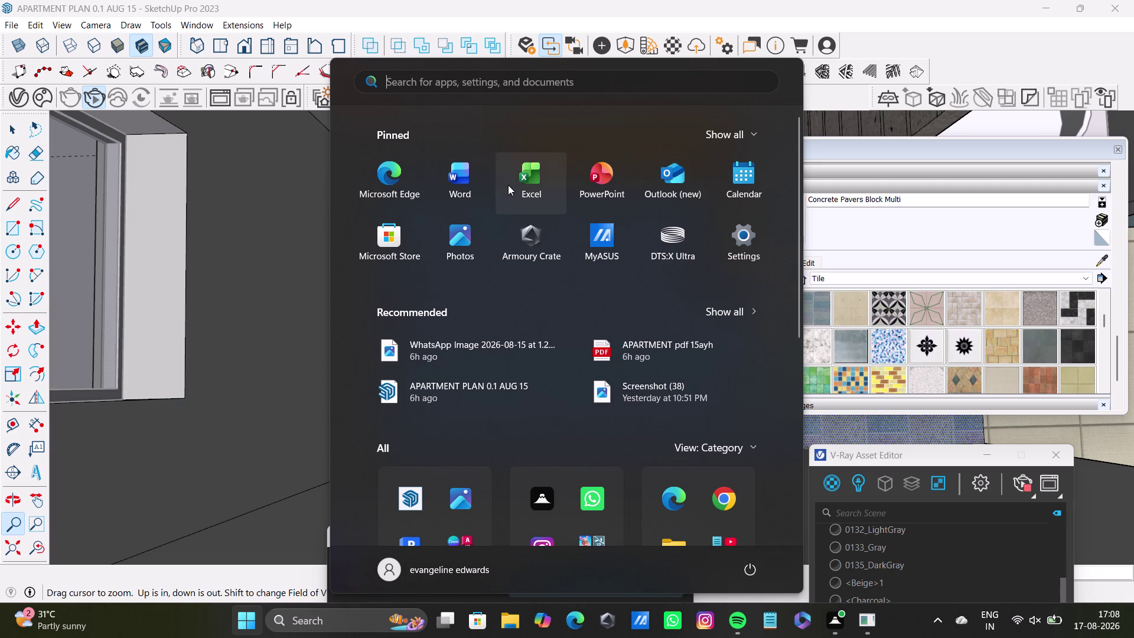
Close the Windows Start menu and move the materials tray out of the way.
click(839, 0)
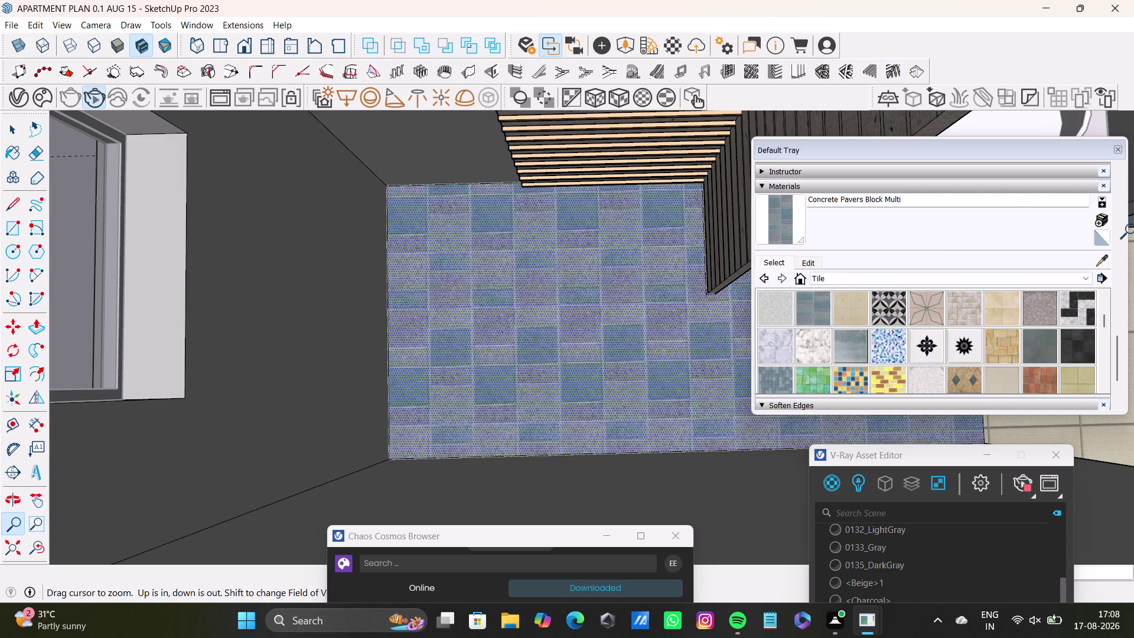
drag(1001, 154, 939, 375)
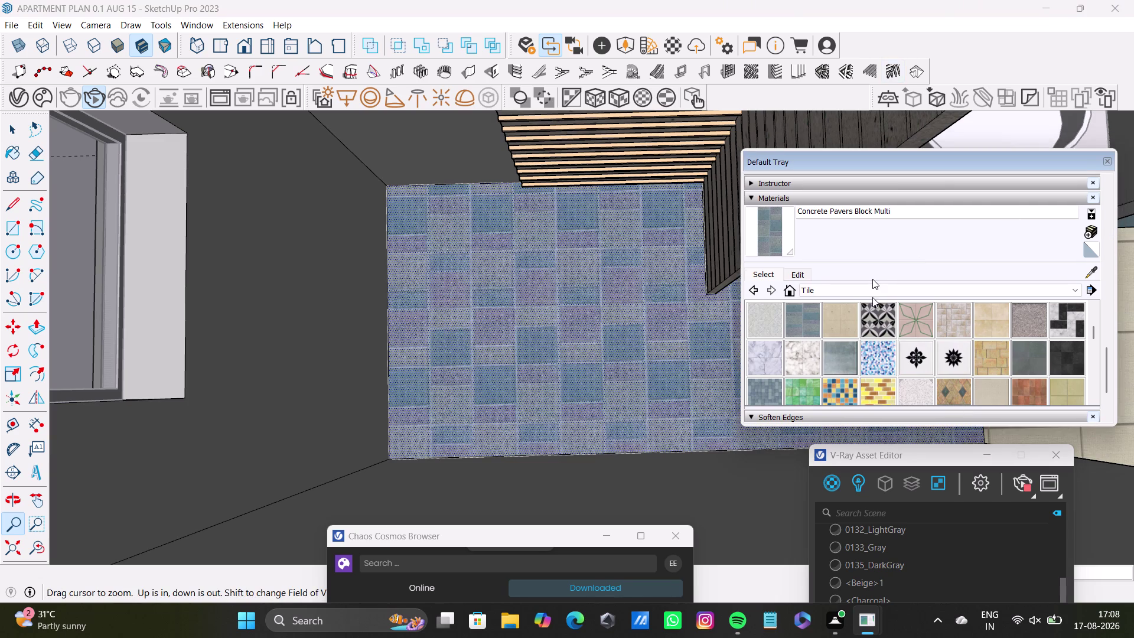
scroll(down, 3)
Orbit from the bathroom over the bedroom into the corner beside the tall wardrobe.
middle_drag(648, 275, 455, 211)
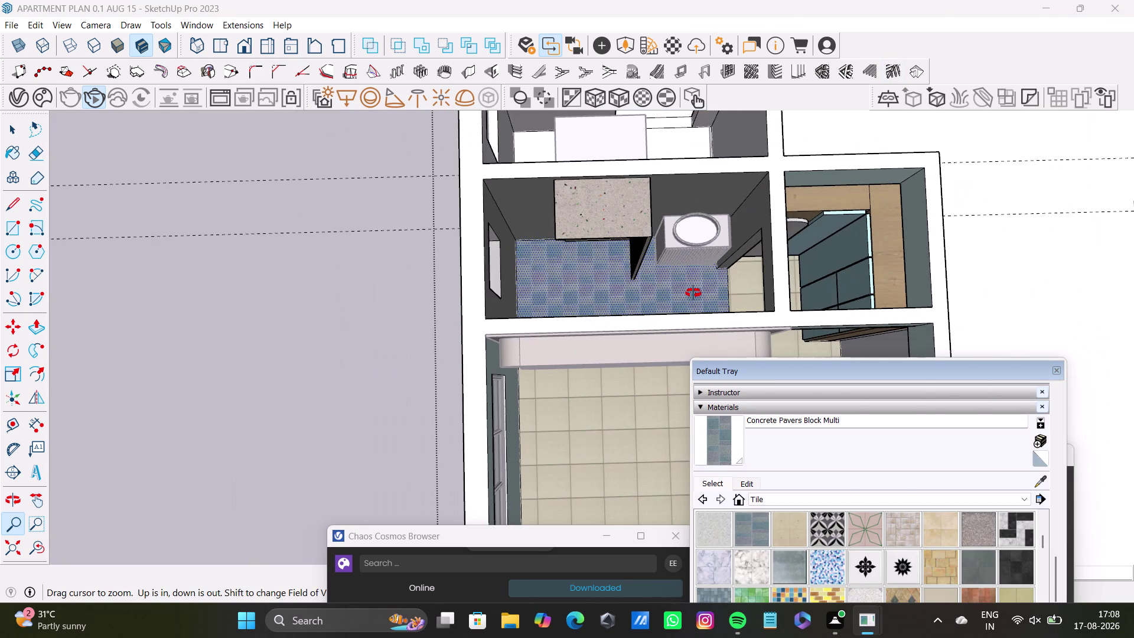
middle_drag(456, 210, 455, 209)
middle_drag(692, 294, 468, 143)
middle_drag(524, 253, 732, 169)
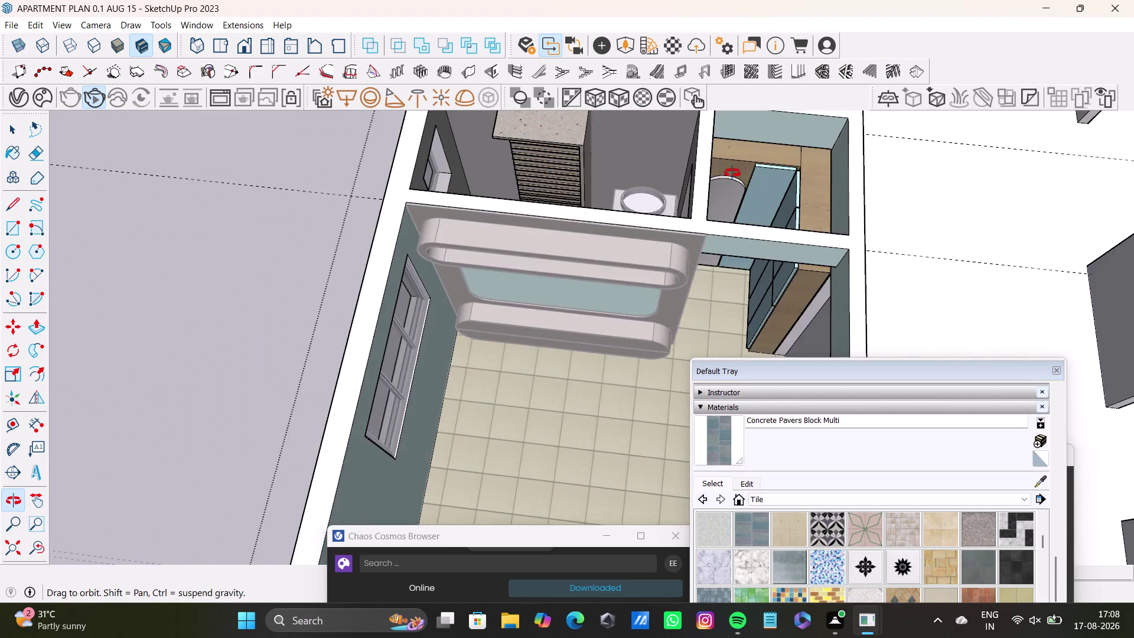
middle_drag(733, 168, 627, 79)
middle_drag(615, 223, 711, 91)
middle_drag(603, 200, 747, 240)
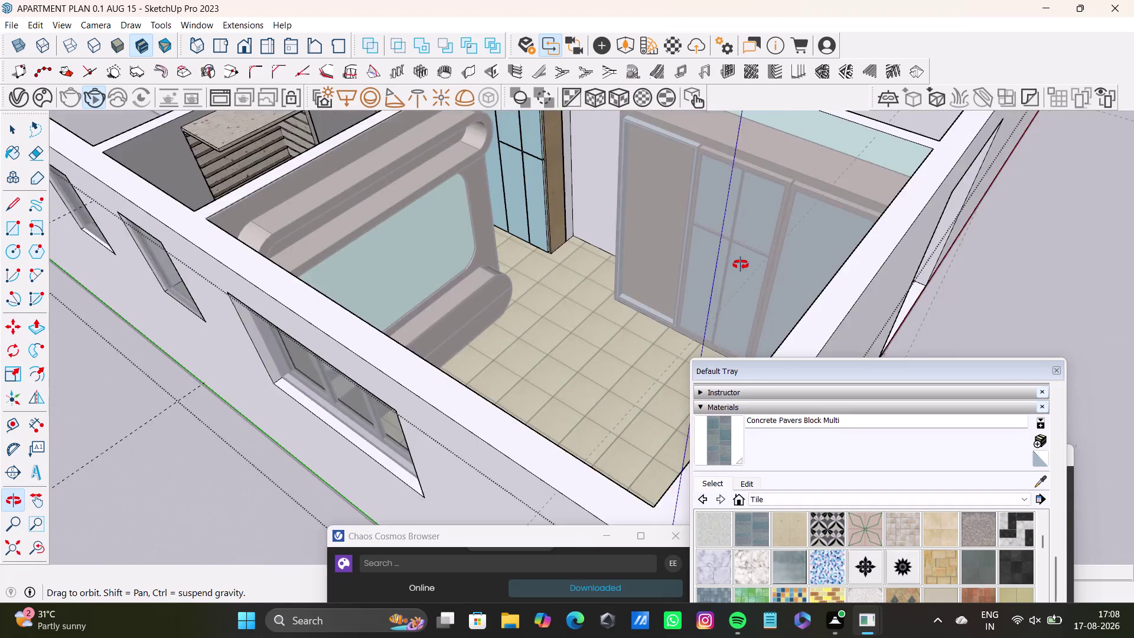
middle_drag(747, 239, 727, 280)
middle_drag(680, 215, 644, 375)
scroll(up, 3)
With the Select tool, pick and delete an item, then open the wall face's context menu.
key(space)
click(573, 256)
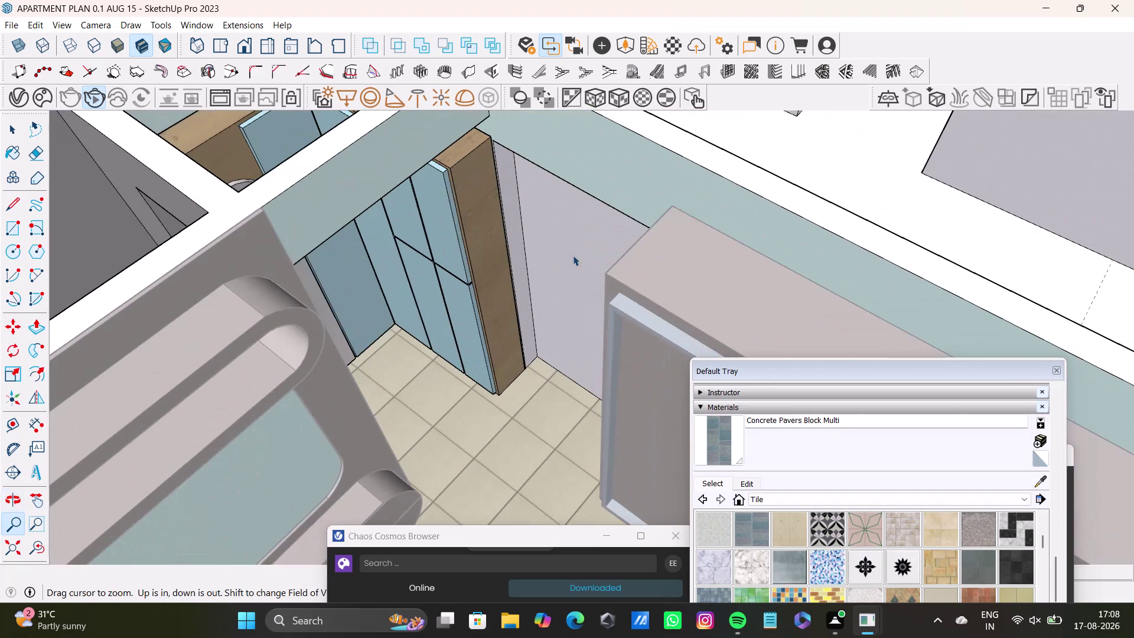
key(Delete)
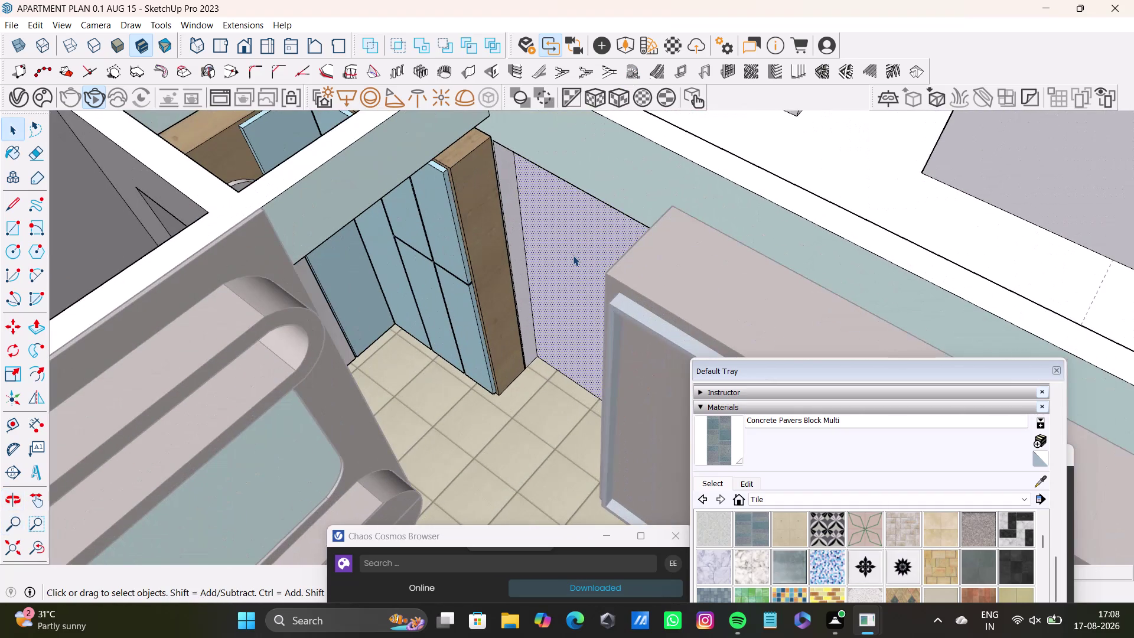
right_click(598, 281)
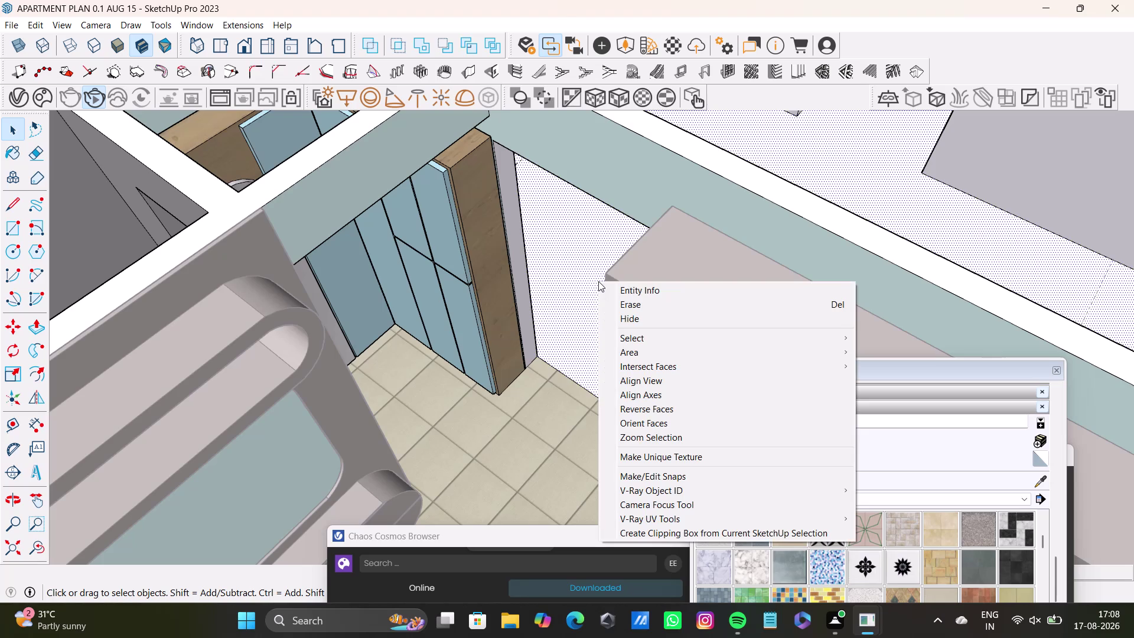
key(space)
scroll(down, 3)
scroll(down, 3)
scroll(up, 3)
scroll(down, 3)
scroll(down, 3)
scroll(down, 3)
key(space)
key(ctrl+s)
key(ctrl+s)
key(ctrl+s)
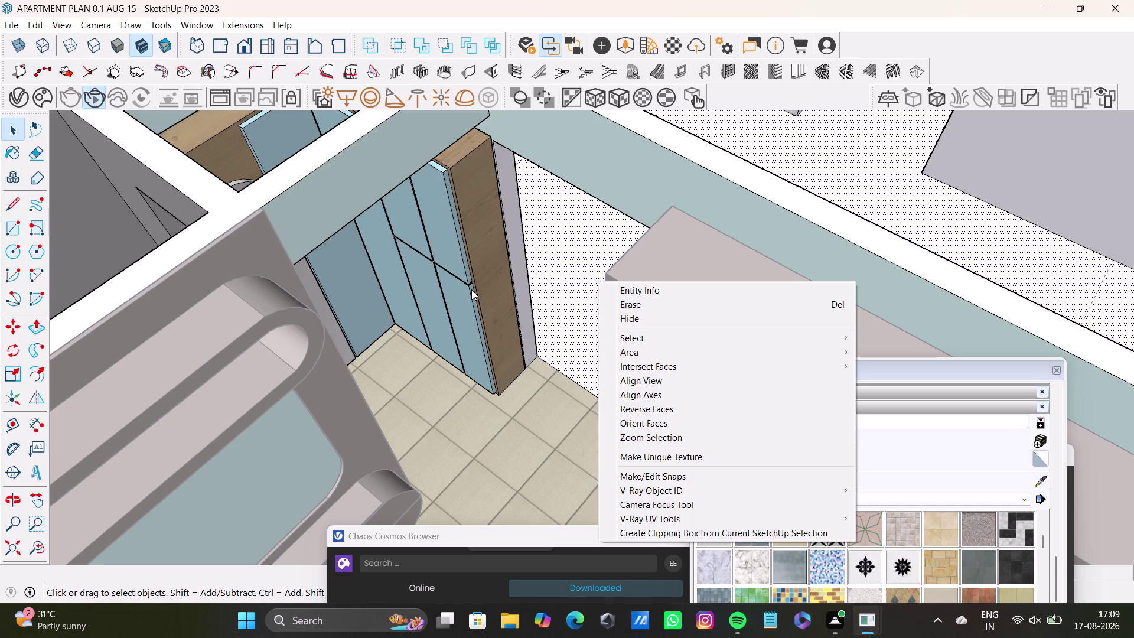
key(space)
scroll(down, 3)
scroll(down, 3)
click(528, 477)
scroll(down, 3)
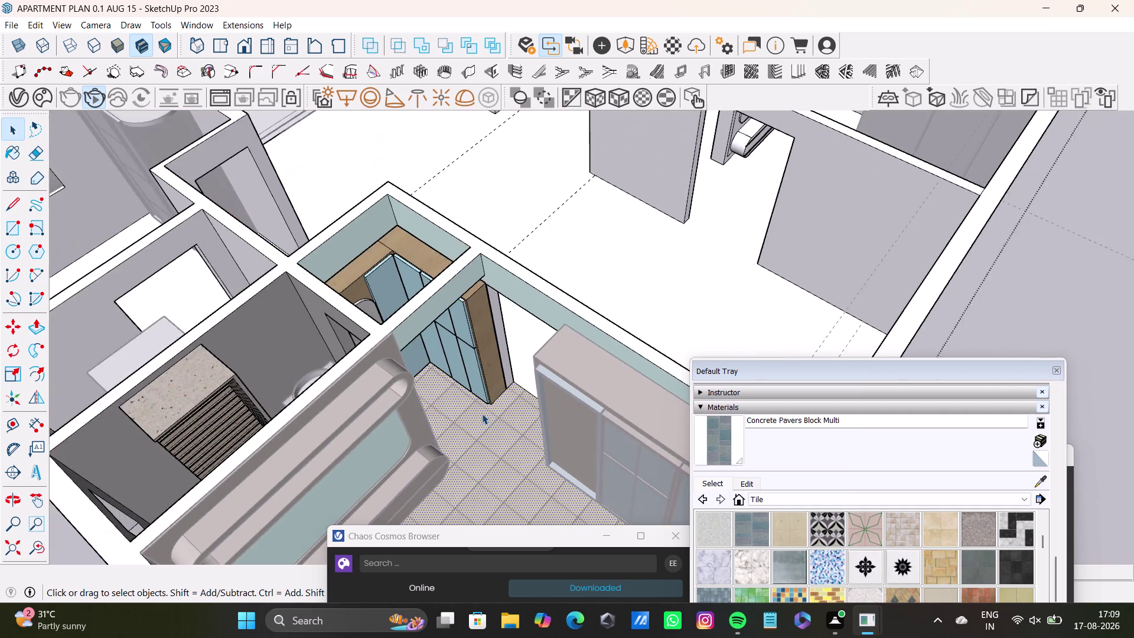
Orbit out over the bedroom and its outer walls, then clear the current selection.
scroll(down, 3)
middle_drag(482, 413, 522, 304)
middle_drag(555, 320, 431, 290)
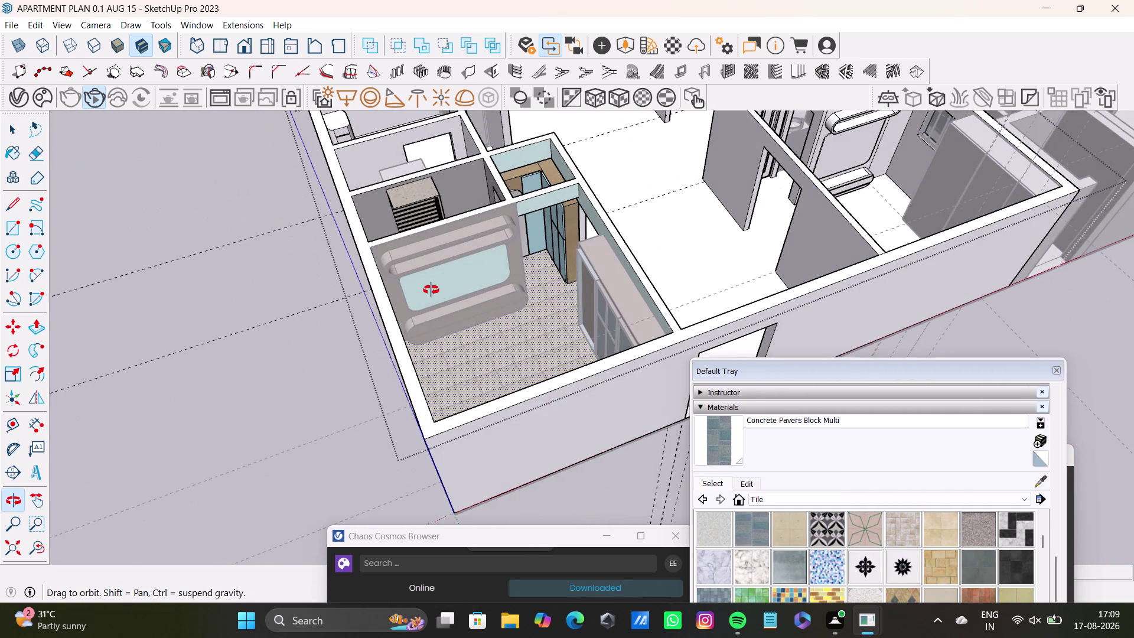
drag(868, 370, 1133, 503)
drag(588, 534, 597, 527)
drag(760, 13, 862, 540)
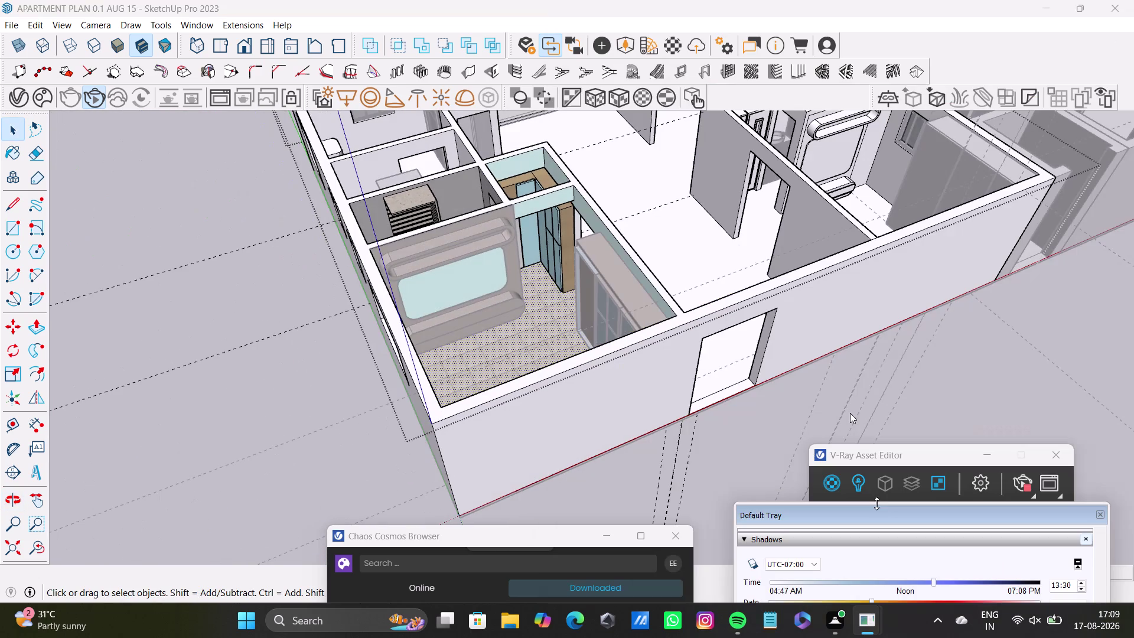
key(space)
click(861, 397)
click(862, 397)
Orbit down to a top-down view of the bed and wardrobe.
middle_drag(603, 386, 607, 387)
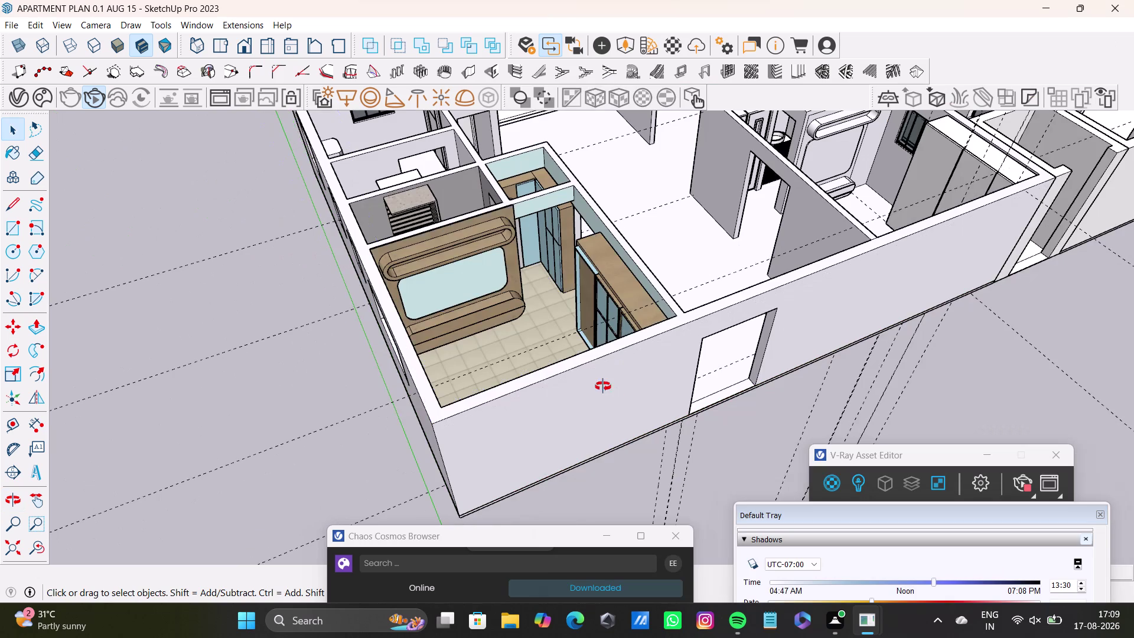
middle_drag(607, 386, 774, 459)
scroll(up, 3)
middle_drag(591, 362, 526, 267)
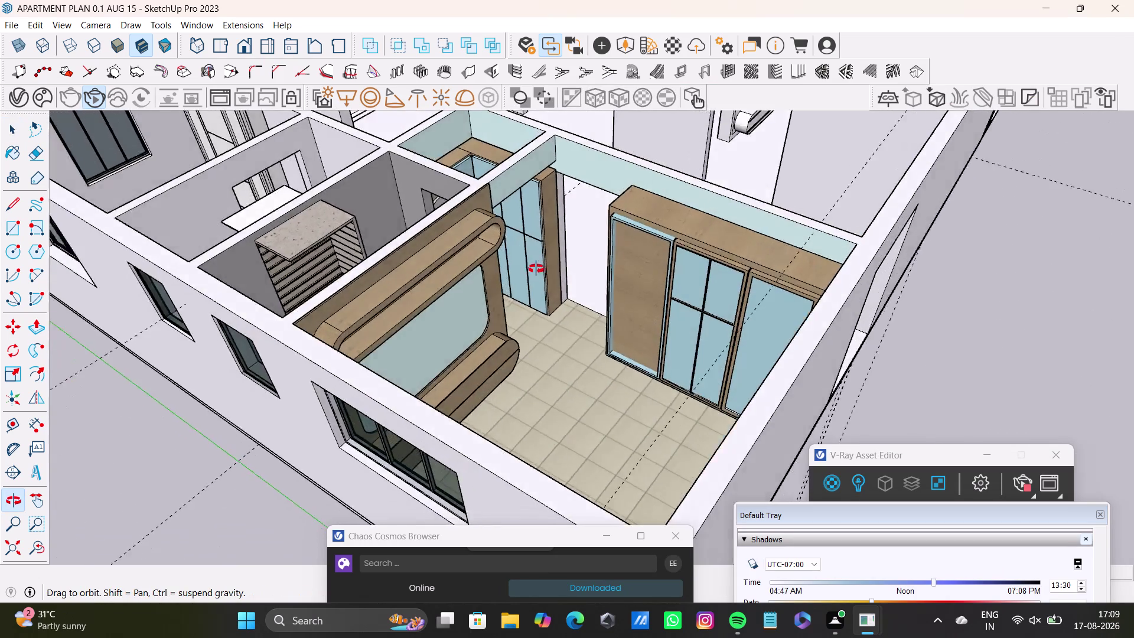
middle_drag(526, 267, 261, 317)
middle_drag(376, 299, 448, 347)
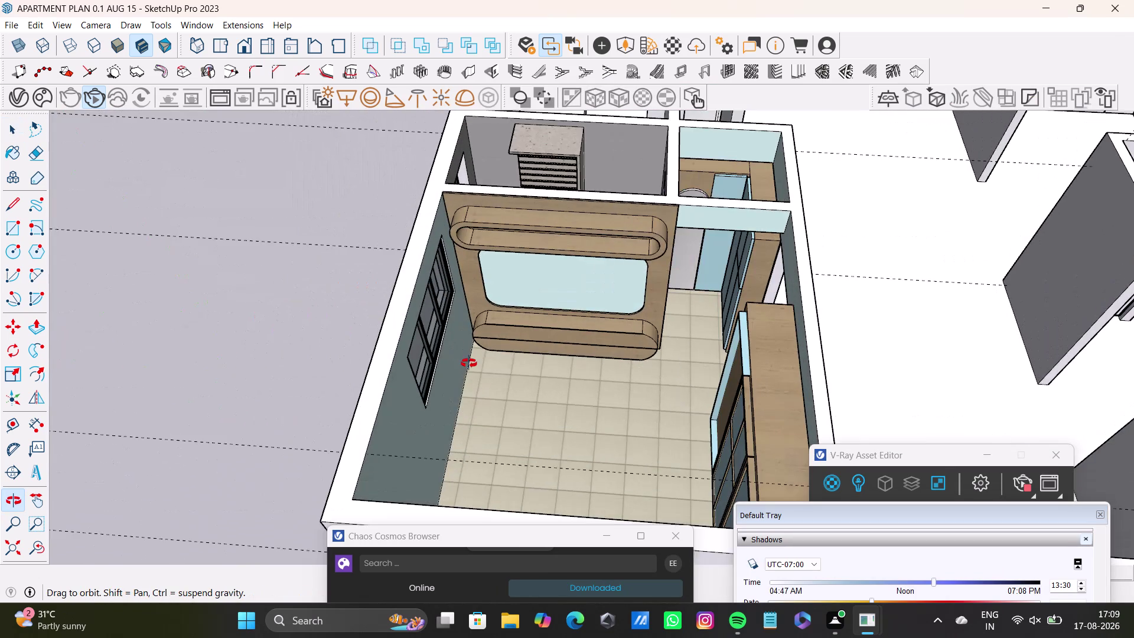
middle_drag(462, 349, 470, 367)
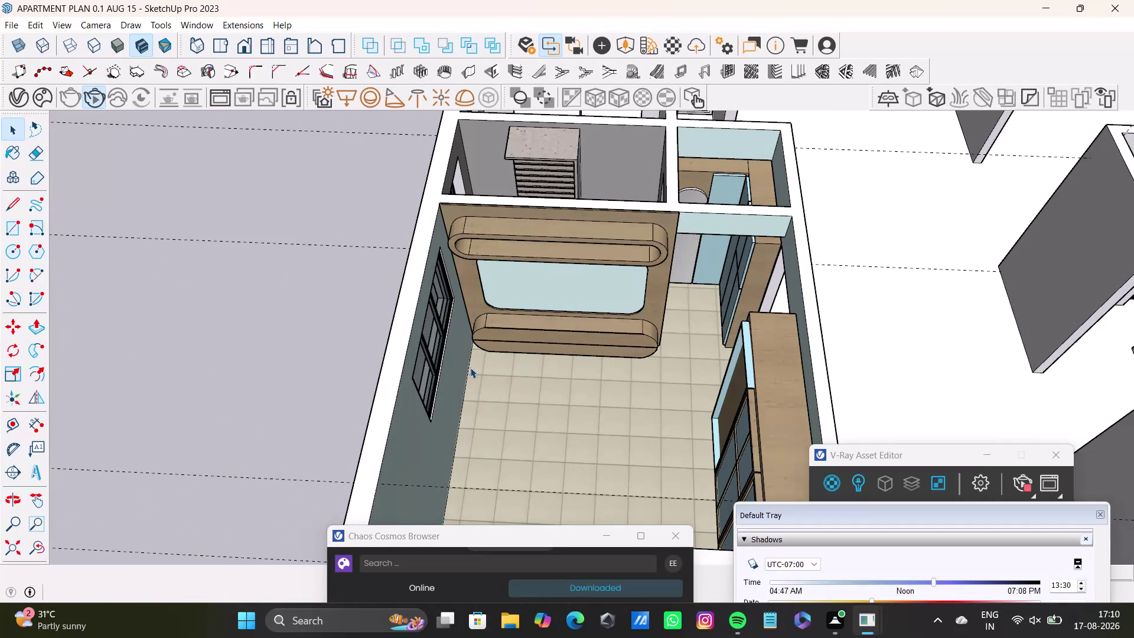
key(space)
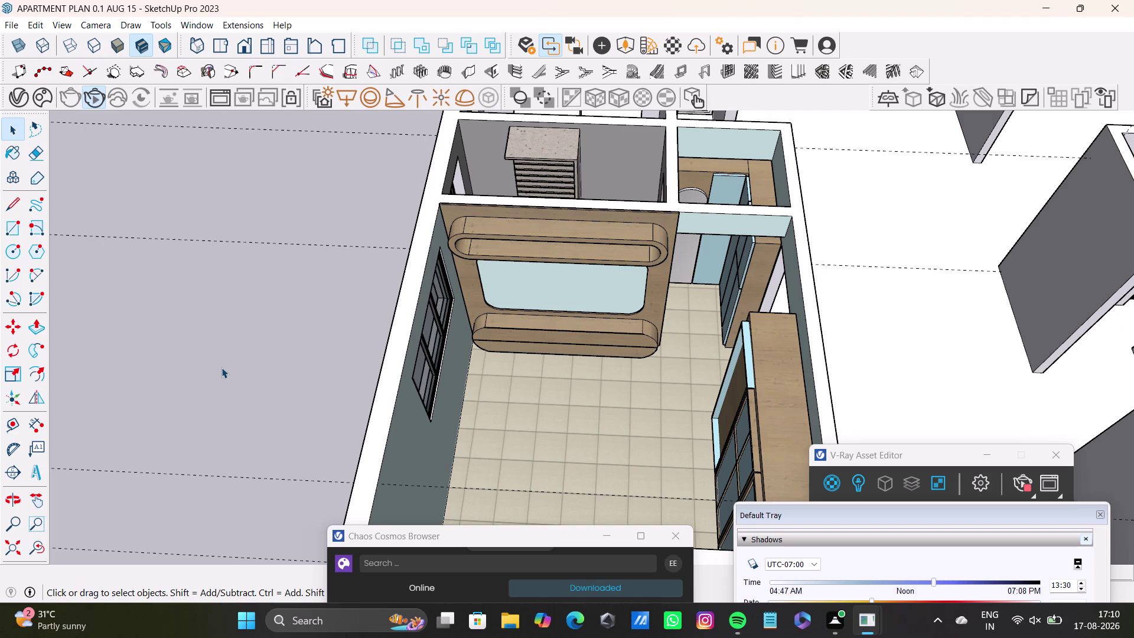
key(space)
scroll(down, 3)
scroll(down, 3)
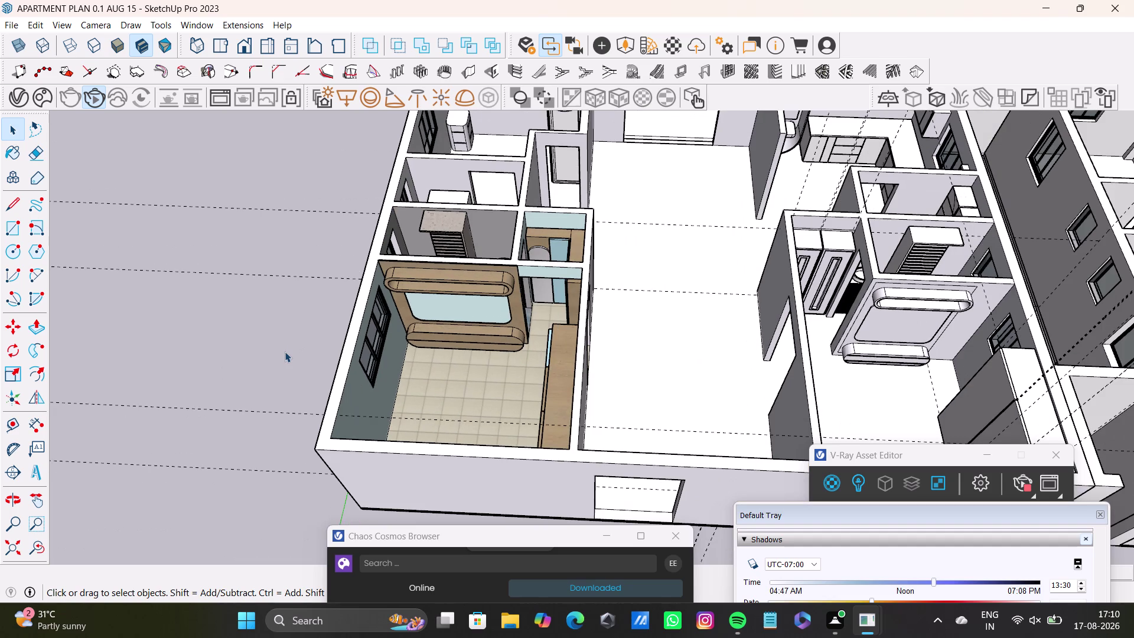
middle_drag(285, 351, 488, 362)
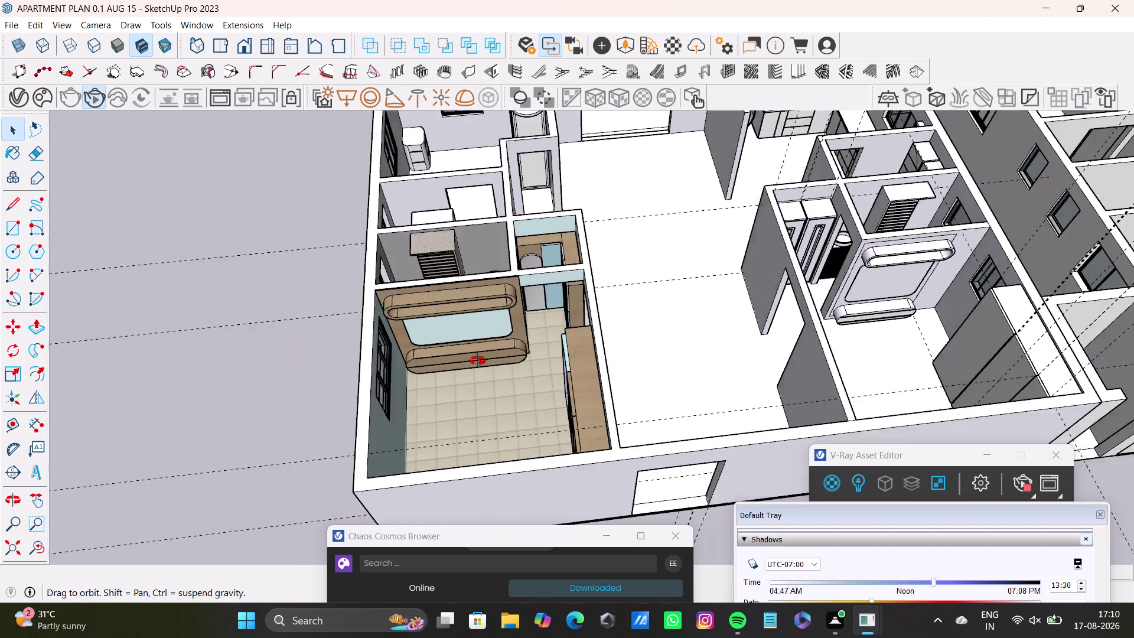
middle_drag(489, 362, 518, 365)
scroll(up, 3)
middle_drag(519, 367, 299, 377)
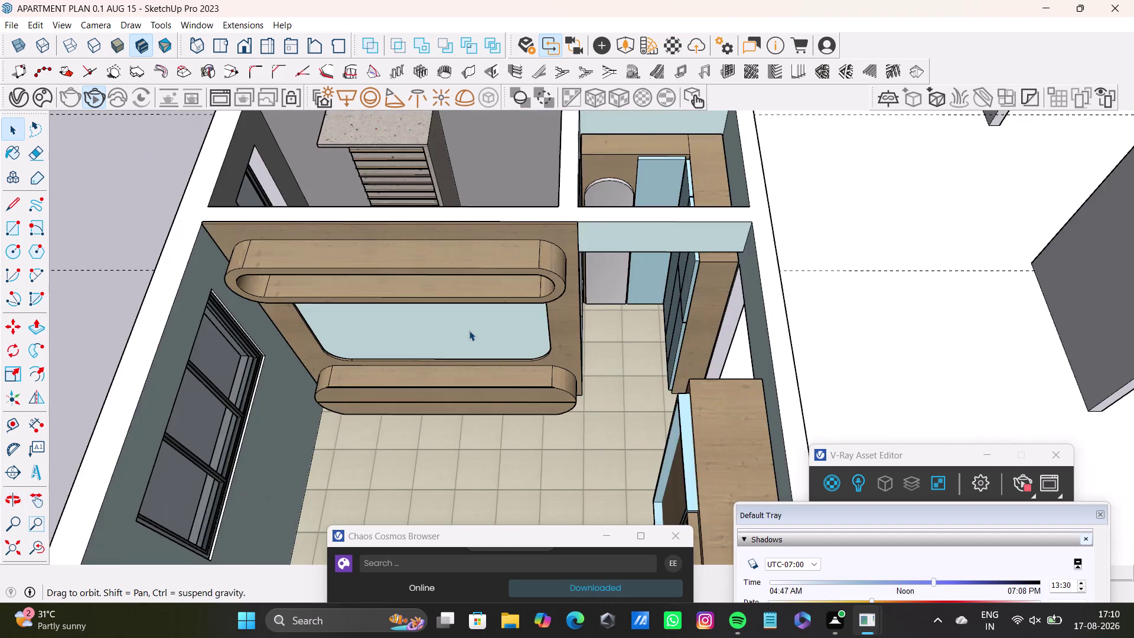
scroll(down, 3)
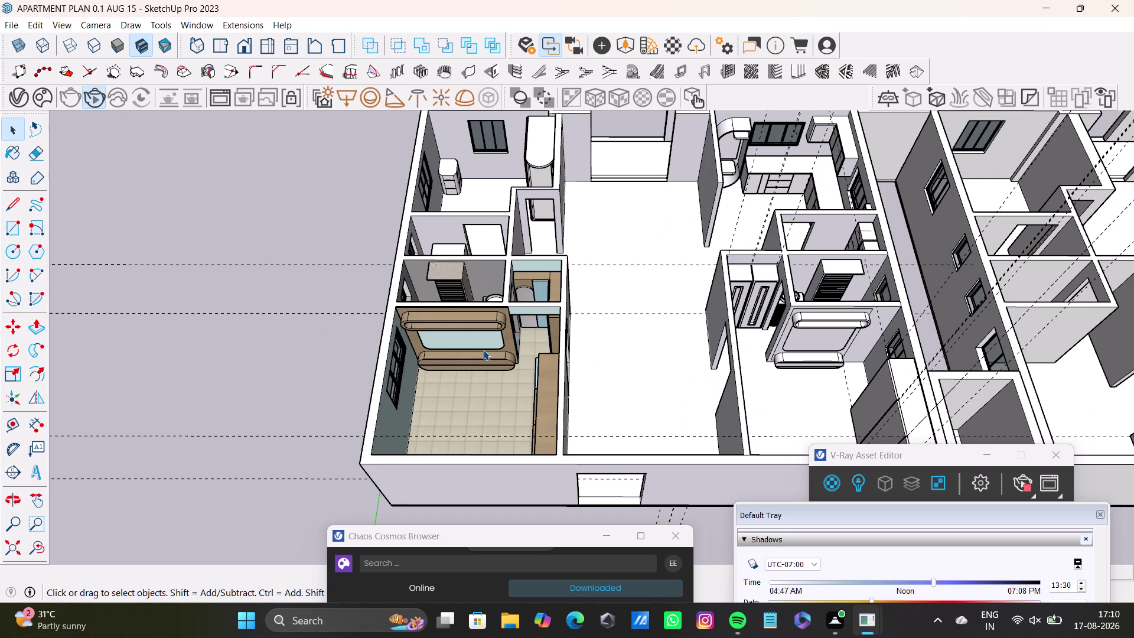
middle_drag(329, 317, 595, 353)
middle_drag(526, 383, 698, 370)
scroll(up, 3)
middle_drag(571, 385, 572, 338)
middle_drag(612, 342, 719, 464)
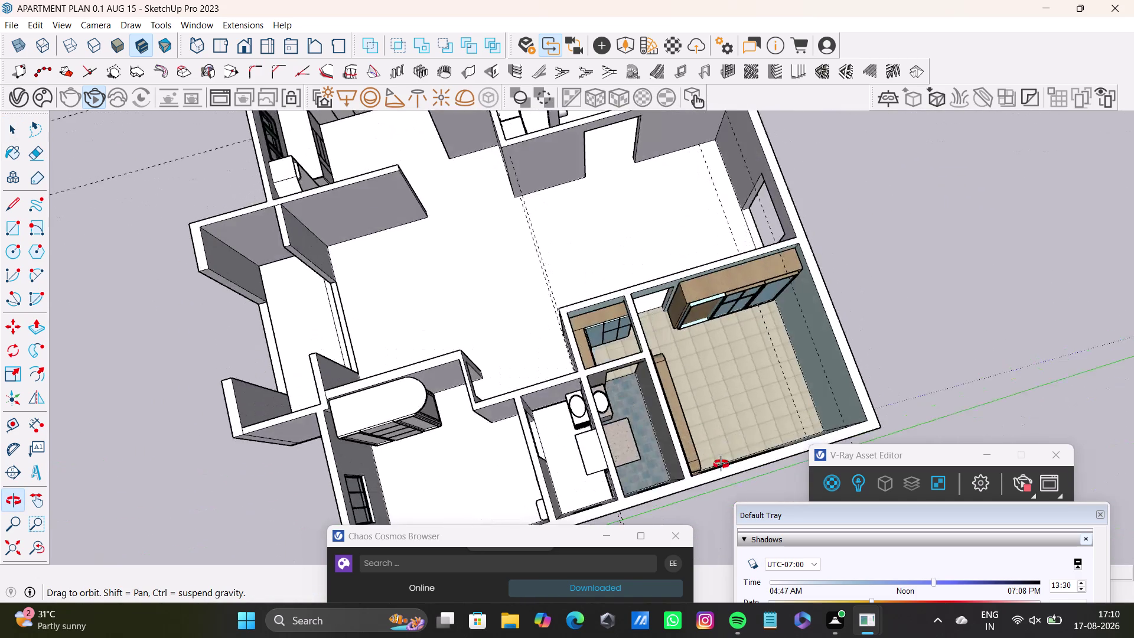
middle_drag(719, 464, 574, 496)
scroll(up, 3)
middle_drag(567, 429, 693, 362)
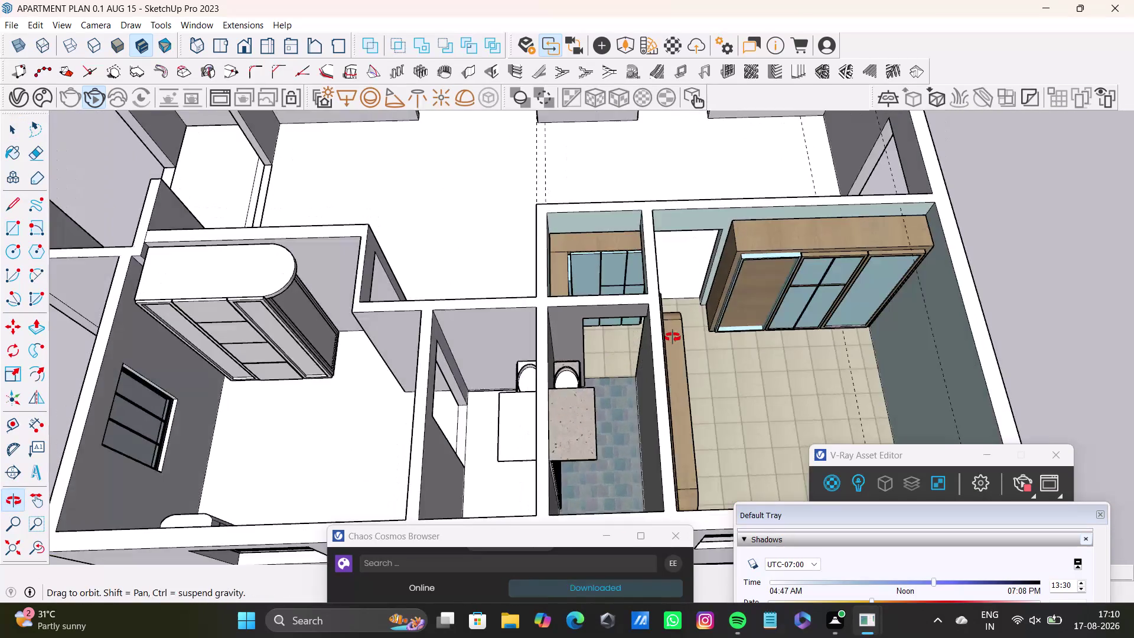
middle_drag(693, 362, 715, 453)
scroll(down, 3)
middle_drag(652, 430, 608, 345)
middle_drag(509, 362, 419, 330)
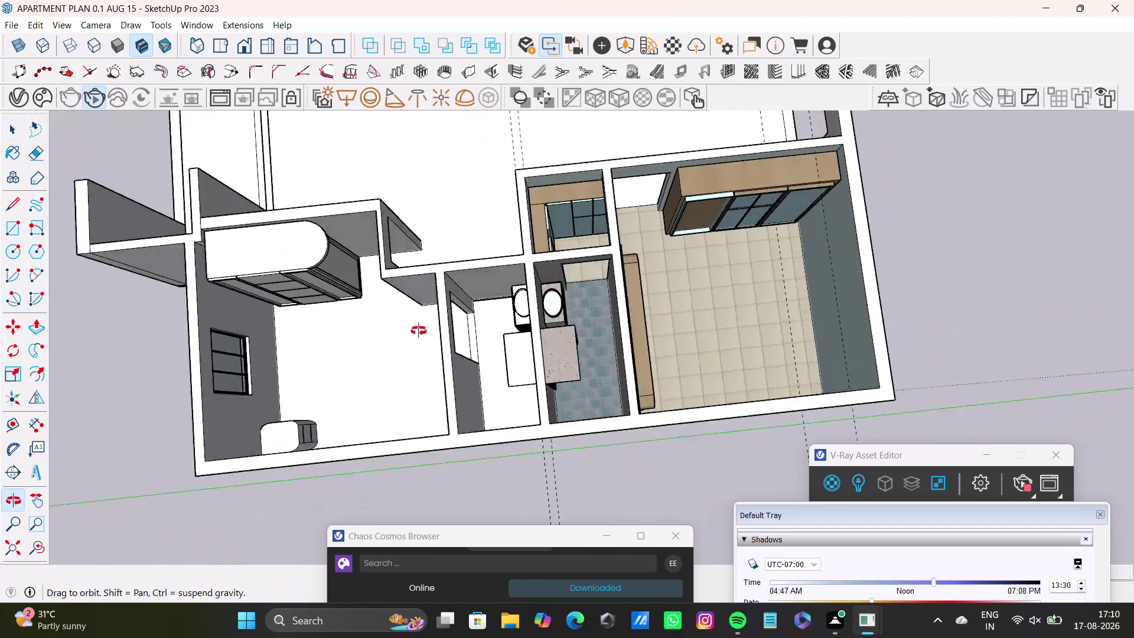
middle_drag(419, 331, 307, 391)
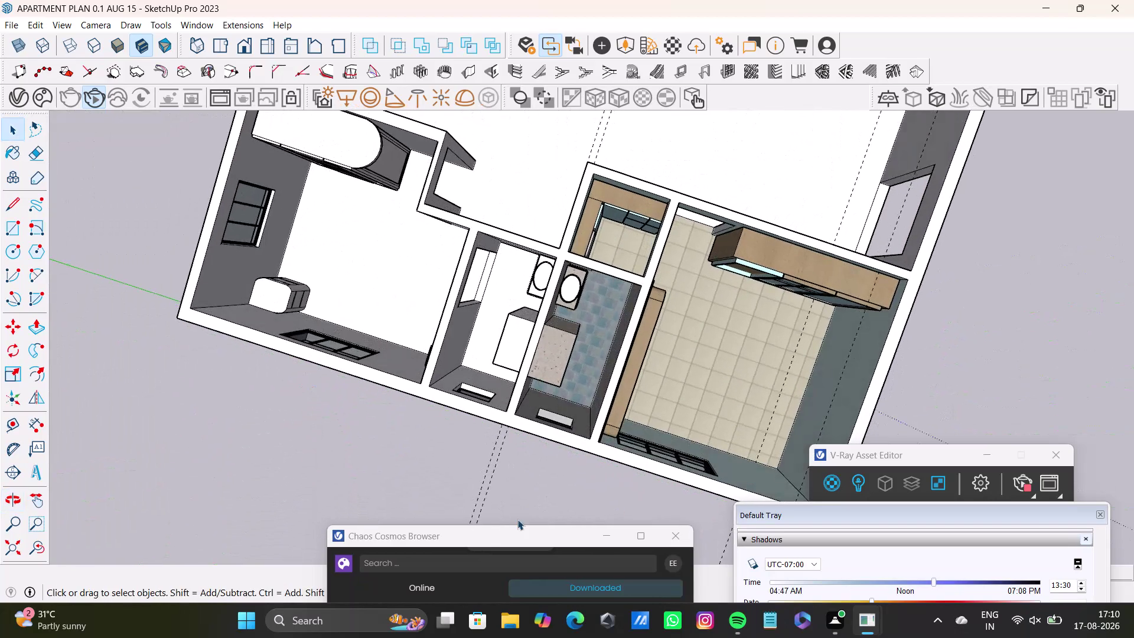
drag(503, 539, 575, 283)
drag(536, 531, 661, 168)
scroll(down, 3)
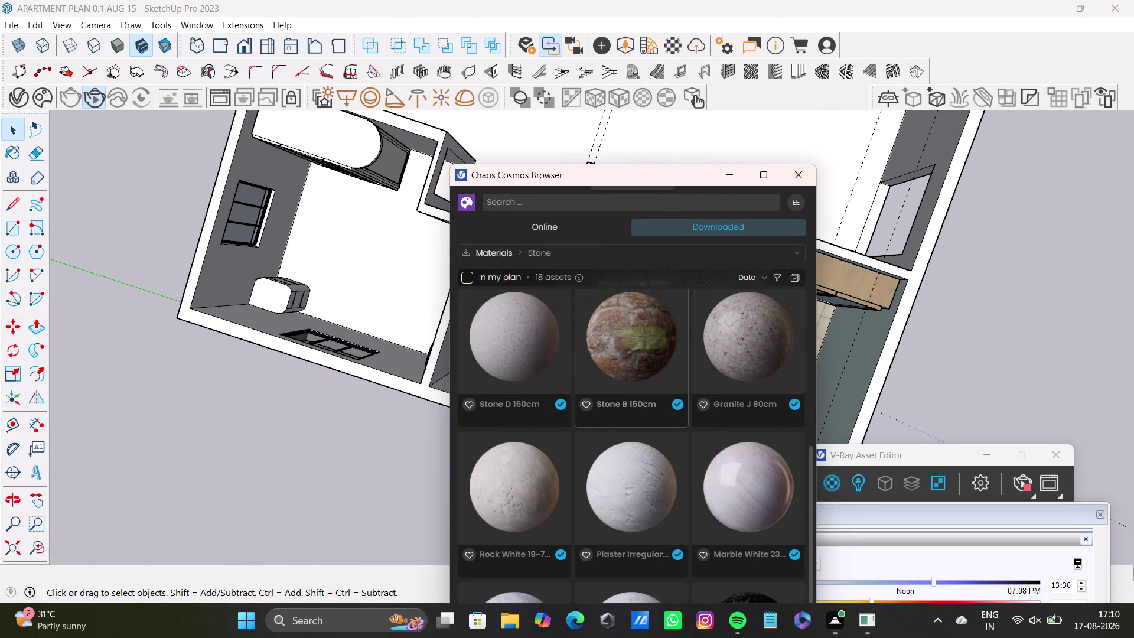
scroll(down, 3)
scroll(down, 3)
drag(645, 177, 552, 601)
scroll(up, 3)
middle_drag(566, 330, 297, 239)
middle_drag(554, 294, 744, 141)
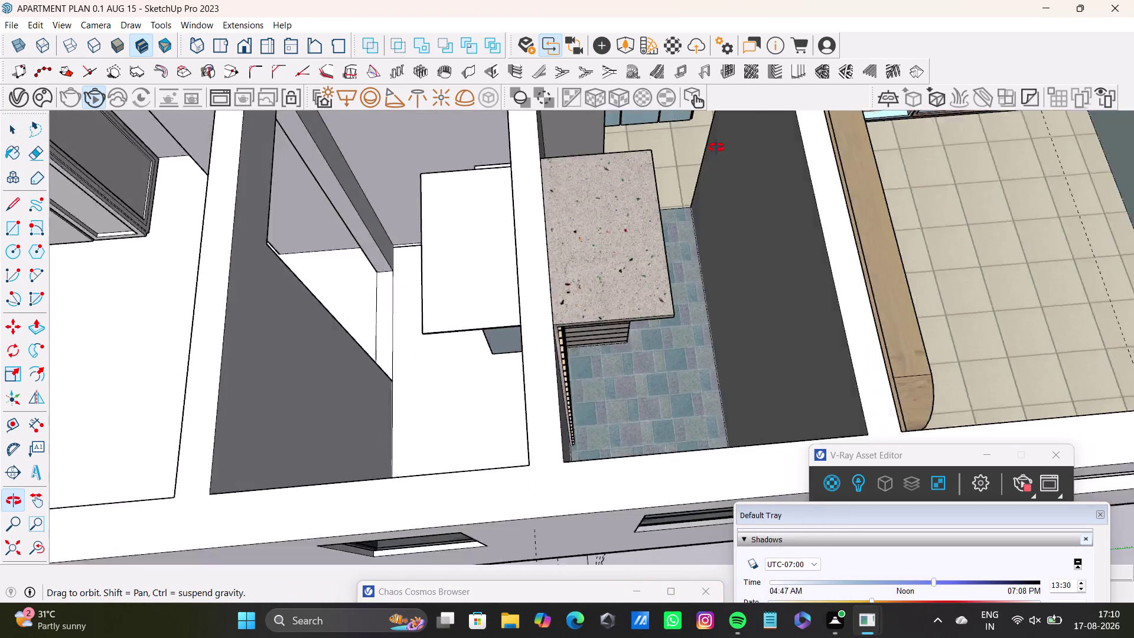
Orbit and zoom to face the stone-topped vanity and its round basin.
middle_drag(744, 141, 915, 163)
scroll(down, 3)
middle_drag(496, 272, 657, 224)
scroll(up, 3)
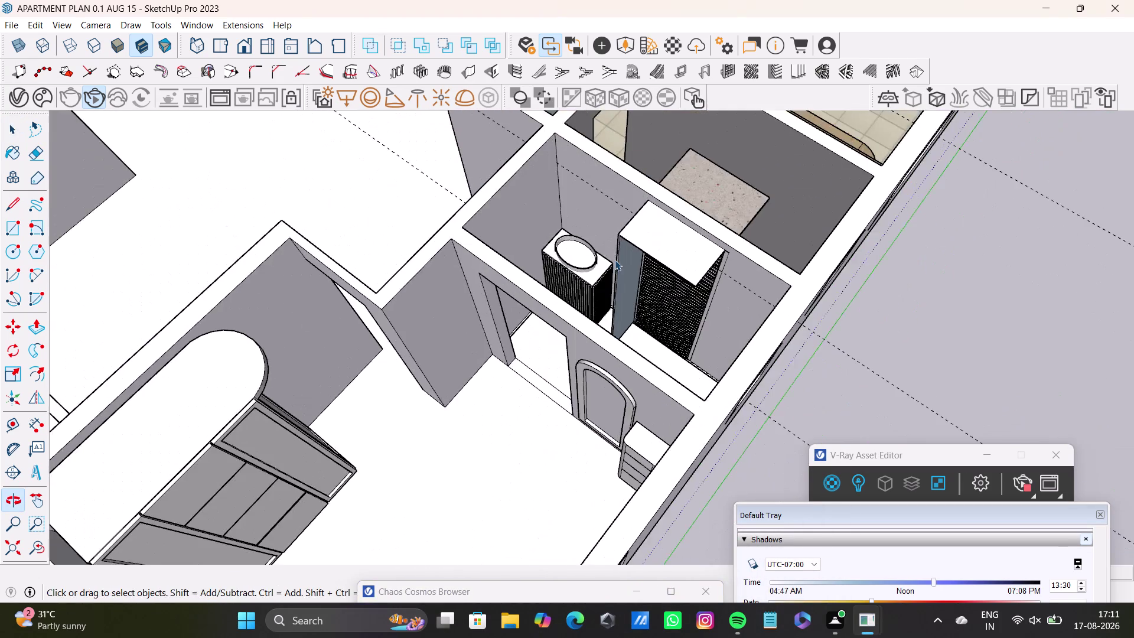
scroll(up, 3)
middle_drag(615, 260, 235, 262)
middle_drag(726, 293, 410, 238)
middle_drag(607, 312, 367, 342)
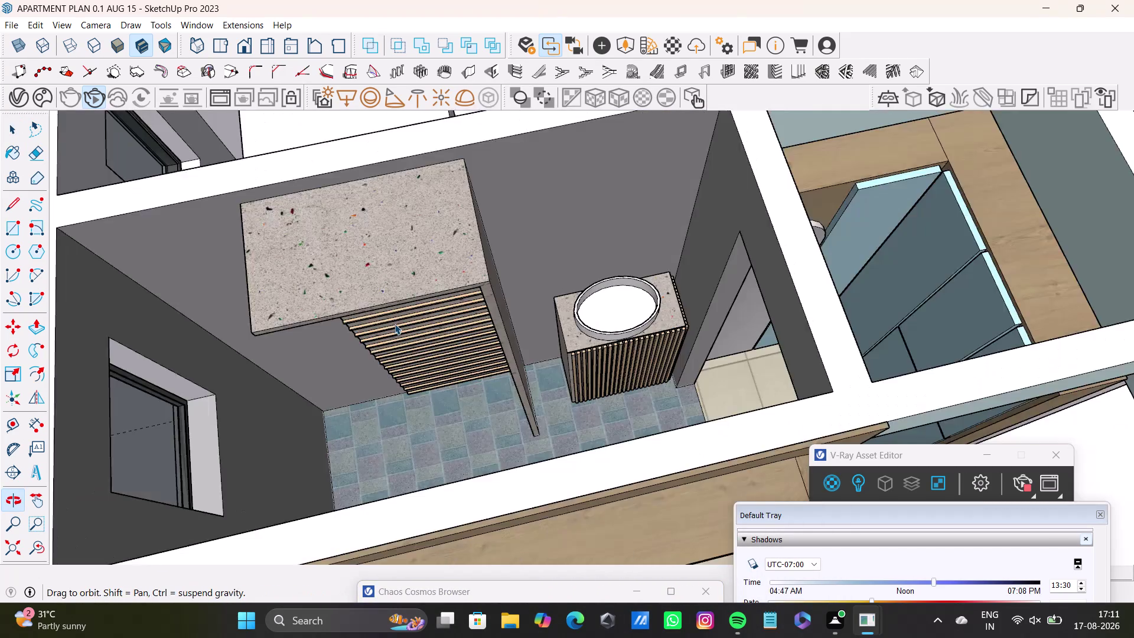
scroll(up, 3)
Narrow the vanity selection down to the basin rim and its inner faces.
click(677, 354)
triple_click(678, 344)
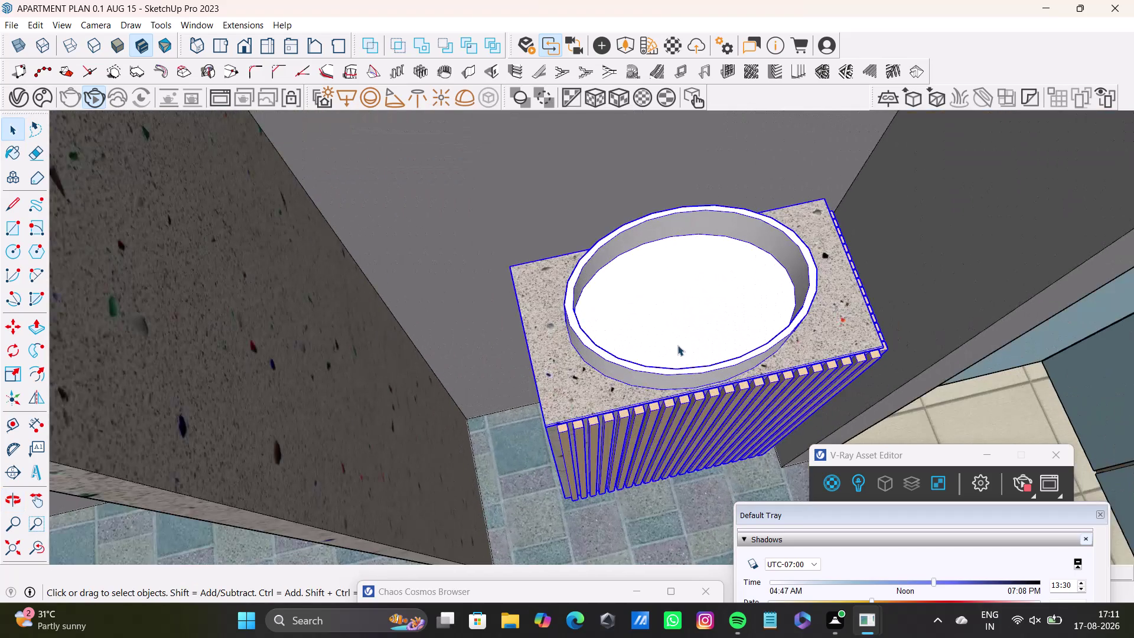
triple_click(677, 345)
double_click(678, 345)
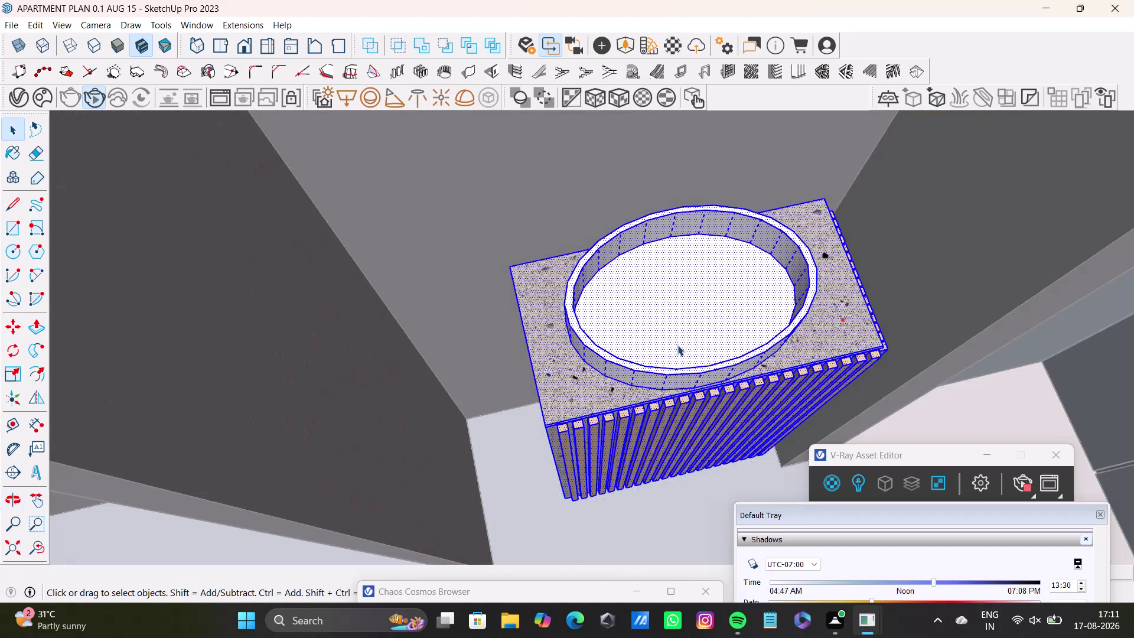
double_click(675, 371)
click(675, 377)
click(663, 325)
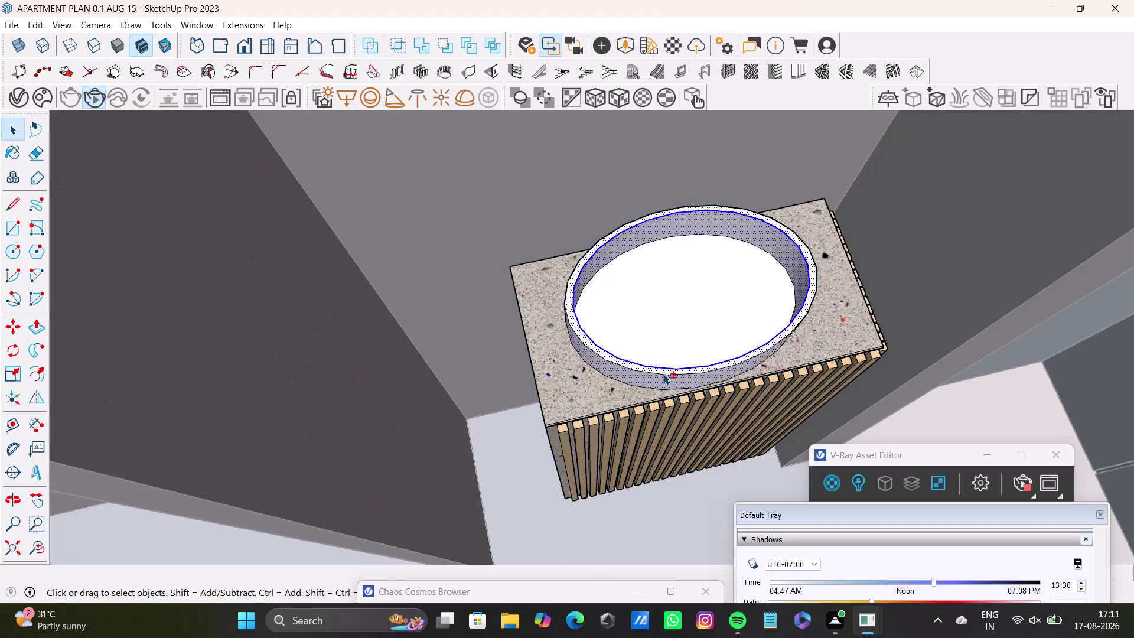
scroll(up, 3)
click(587, 303)
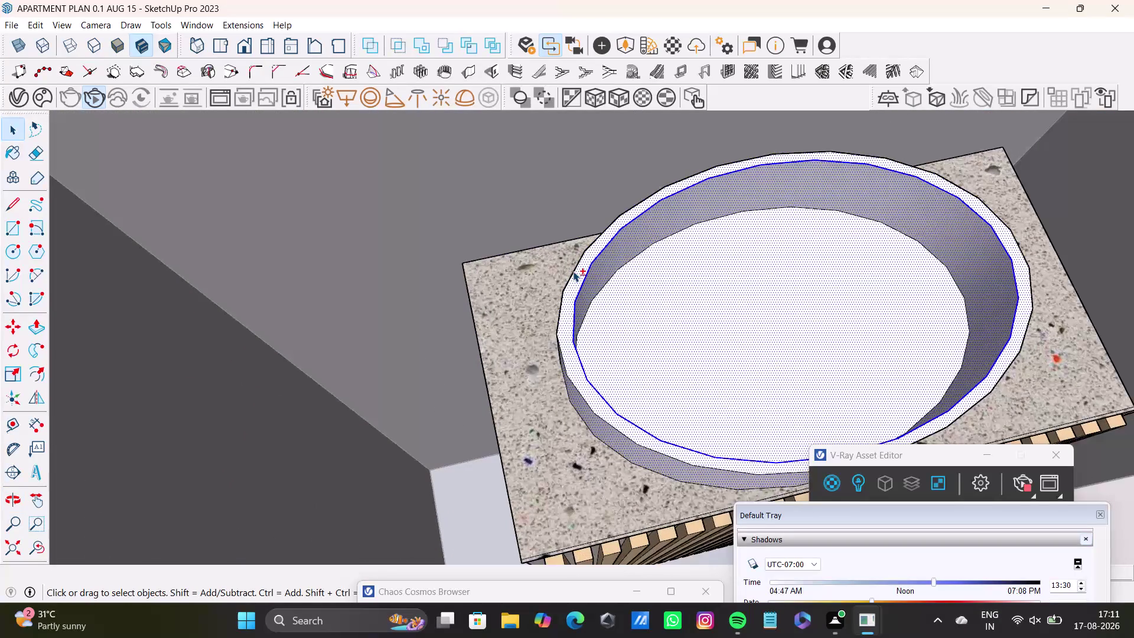
click(590, 306)
click(590, 299)
click(590, 292)
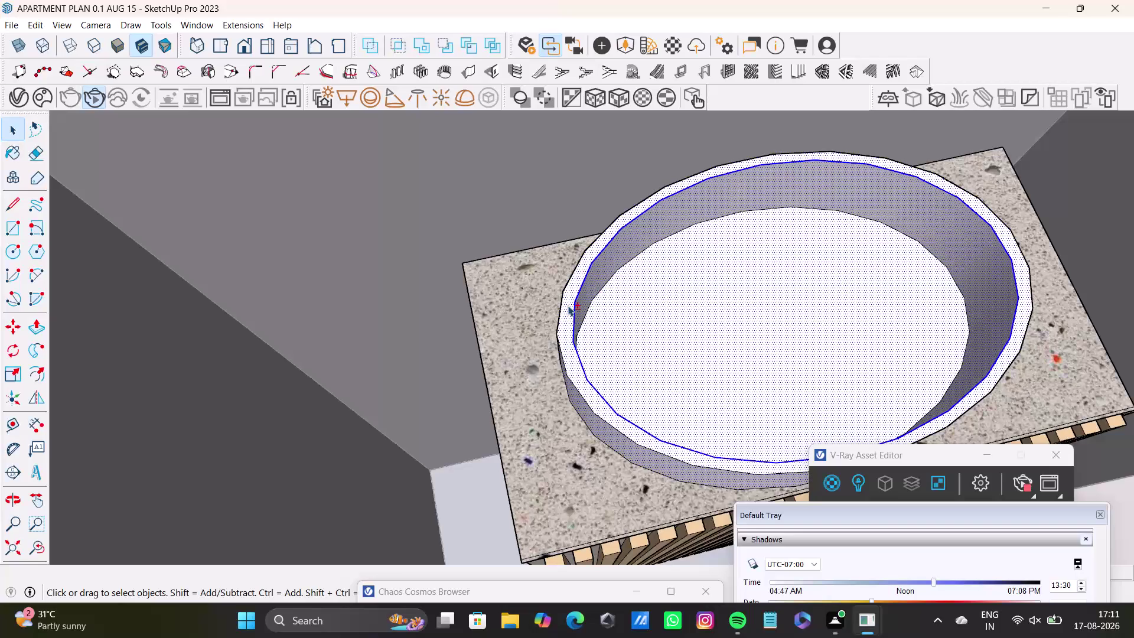
scroll(up, 3)
Orbit closer around the basin and select its outer wall.
middle_drag(567, 316, 665, 317)
middle_drag(672, 340, 816, 368)
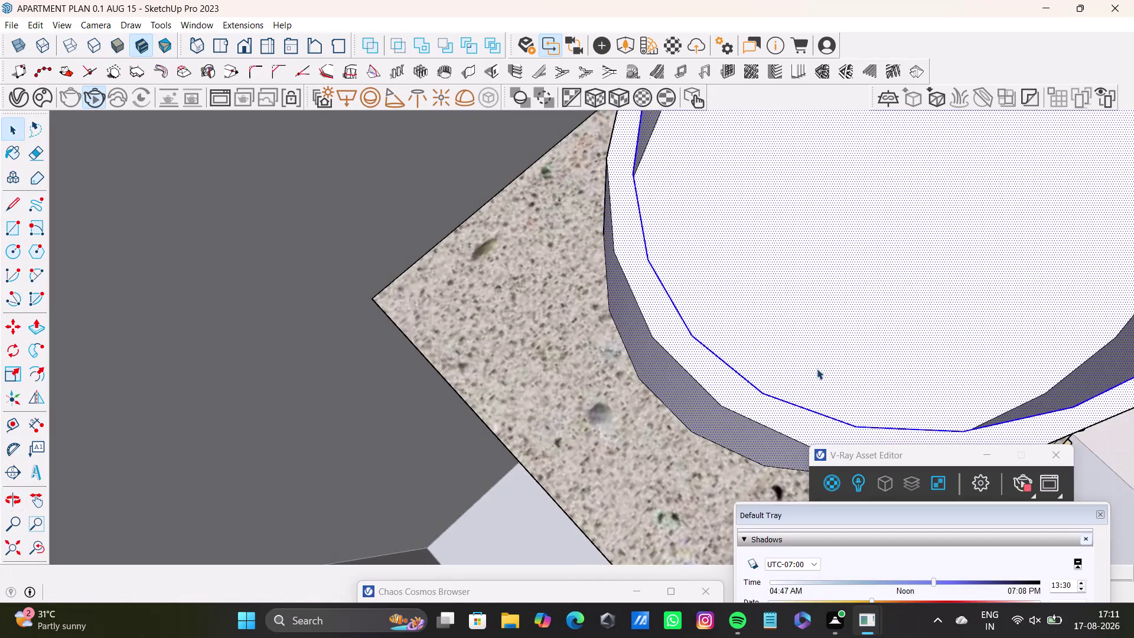
middle_drag(668, 366, 740, 294)
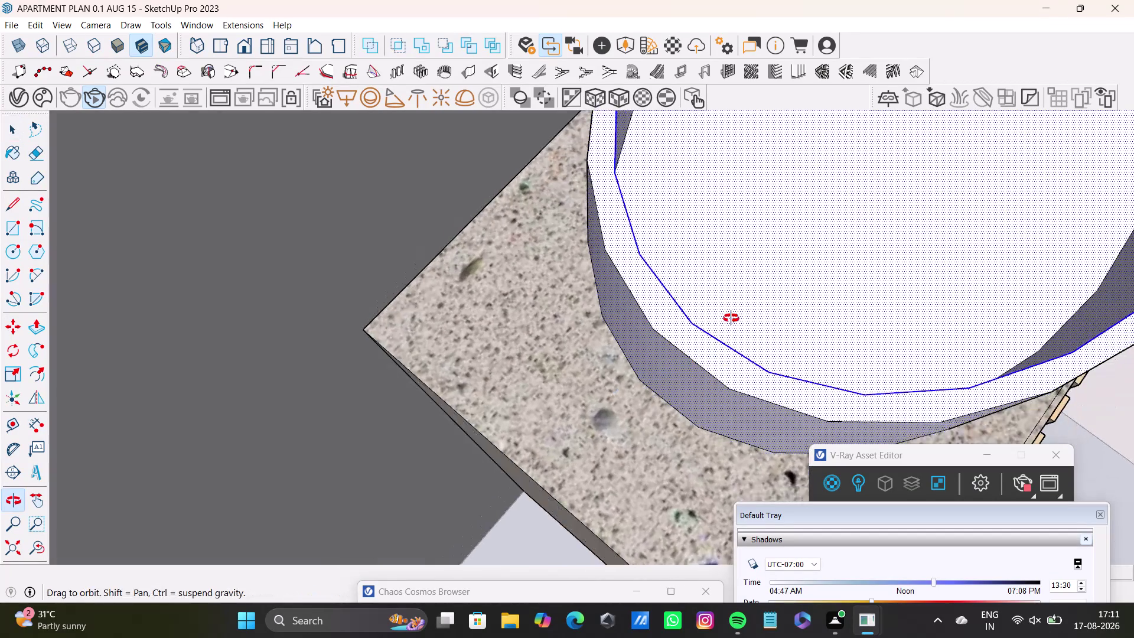
middle_drag(740, 294, 732, 234)
click(711, 366)
Add the remaining outer basin wall faces to the selection and move the tray panel aside.
click(728, 344)
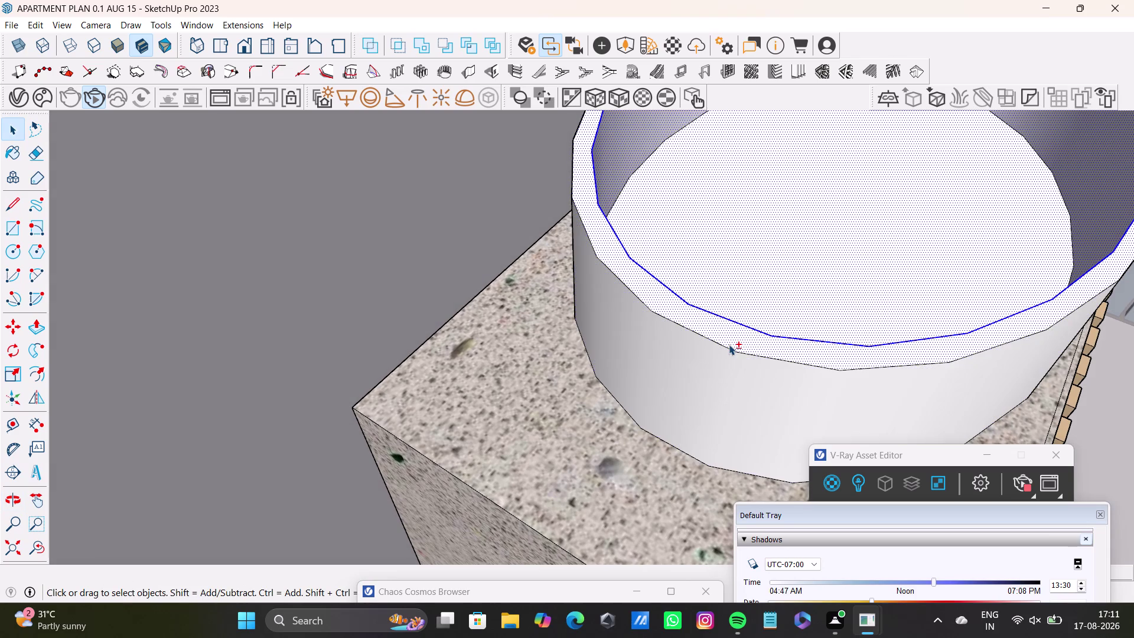
click(722, 371)
click(743, 349)
drag(838, 506, 875, 116)
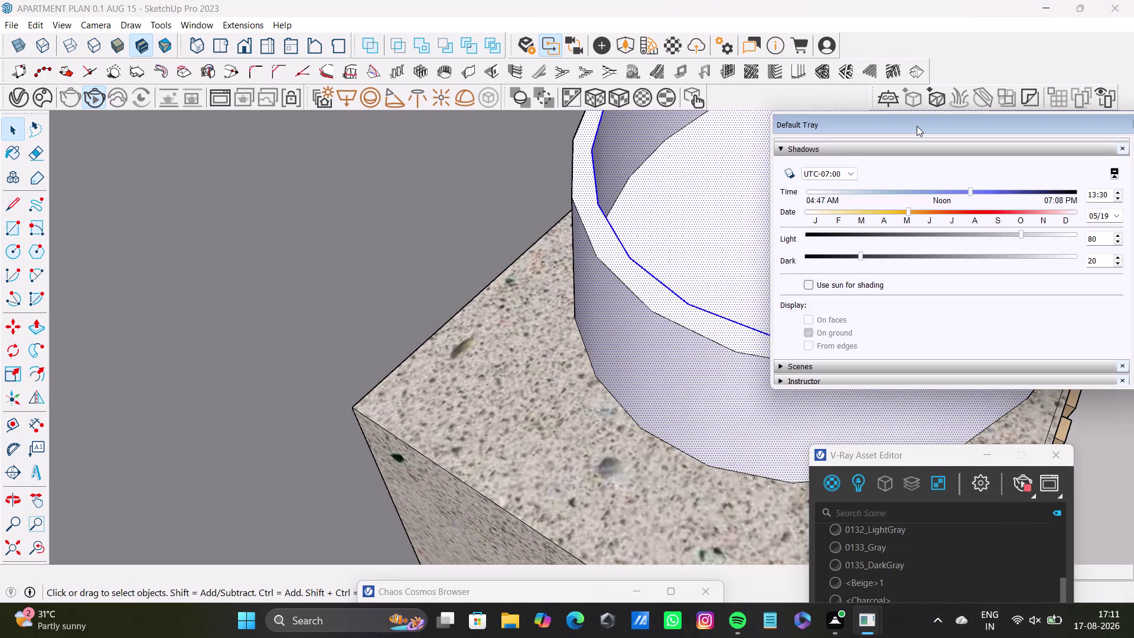
drag(943, 128, 804, 65)
drag(996, 230, 996, 235)
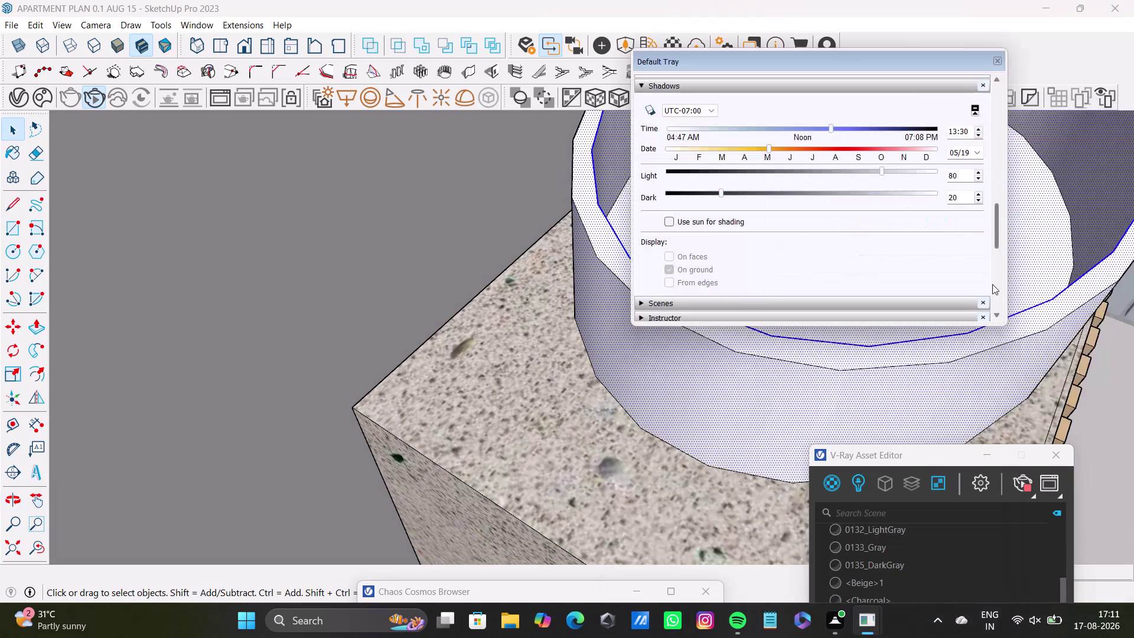
drag(996, 235, 992, 291)
drag(996, 283, 999, 238)
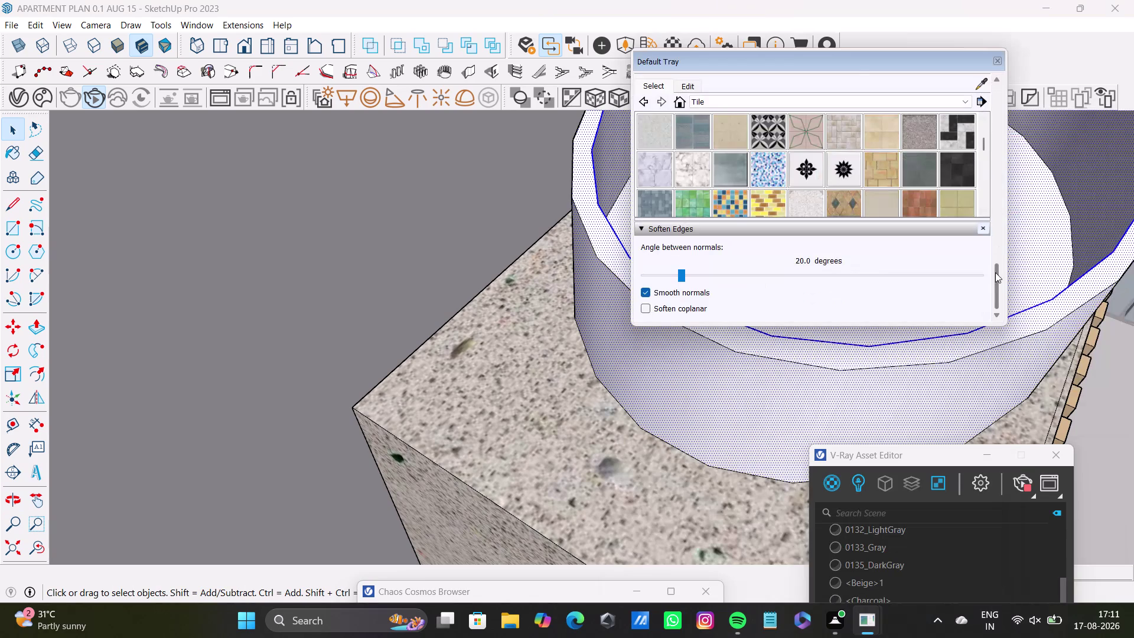
drag(999, 237, 999, 237)
click(874, 254)
scroll(down, 3)
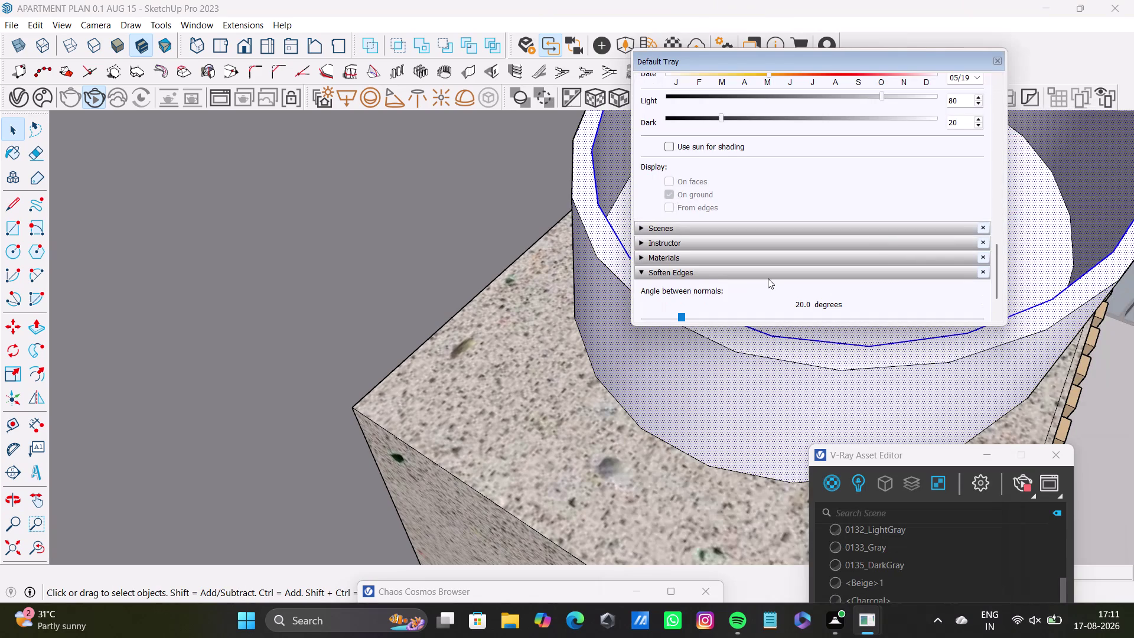
Show the Materials panel in the Default Tray with its library list.
click(763, 222)
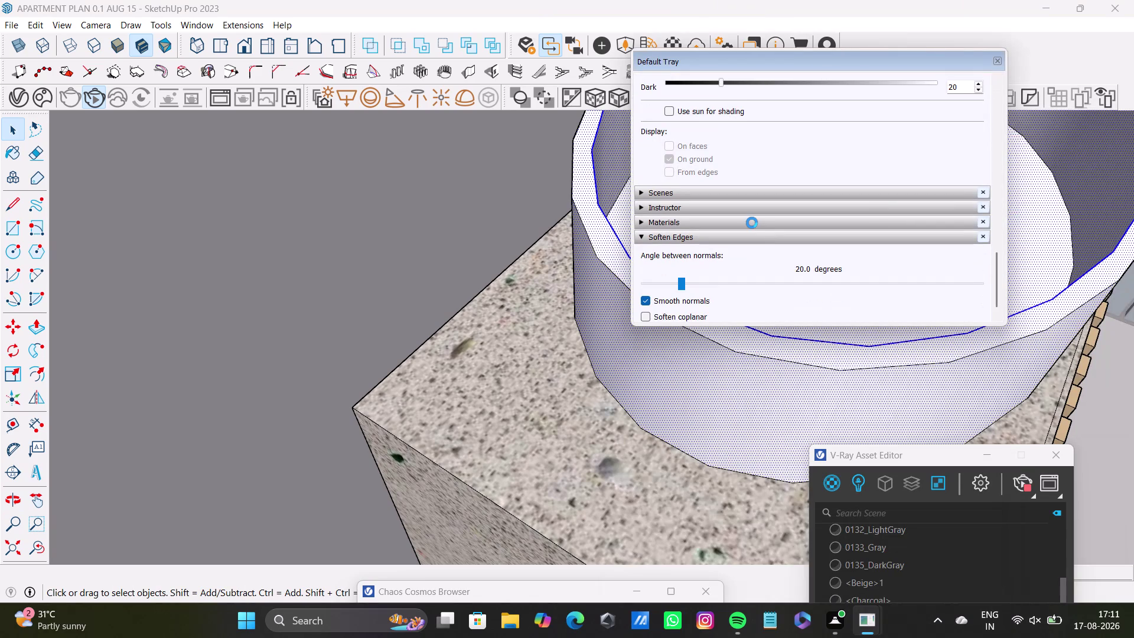
scroll(up, 3)
scroll(down, 3)
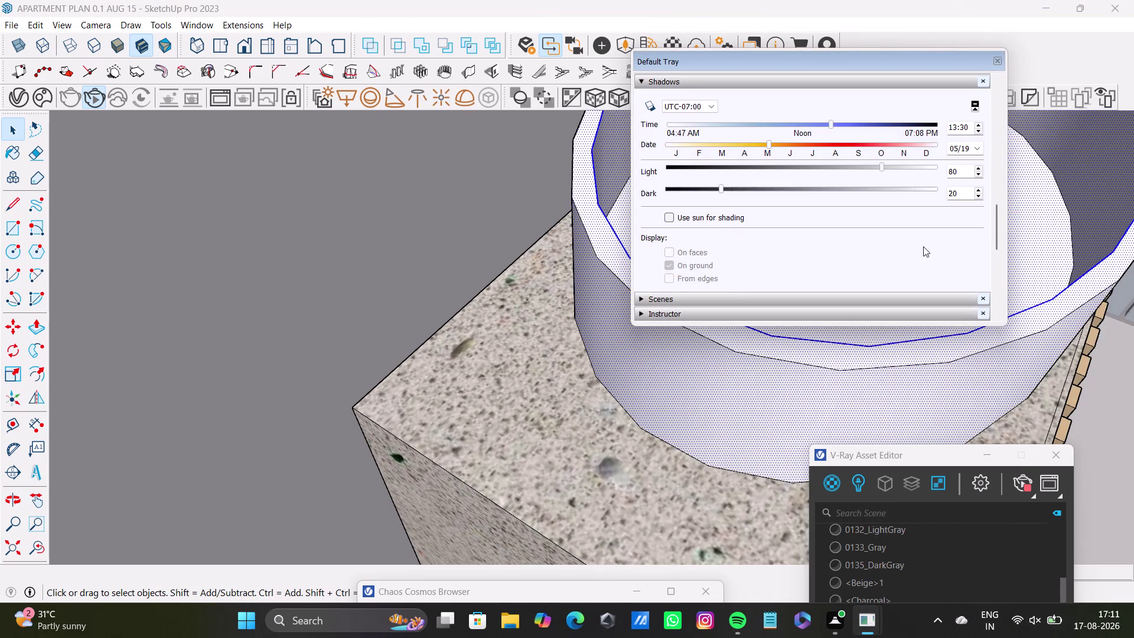
scroll(down, 3)
click(965, 246)
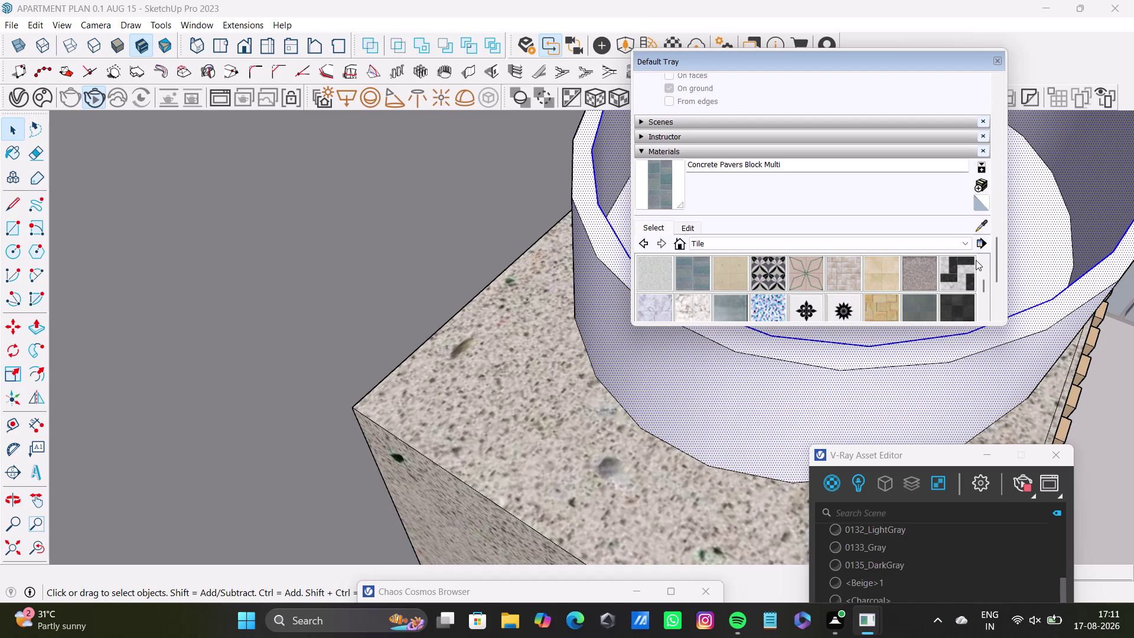
scroll(up, 3)
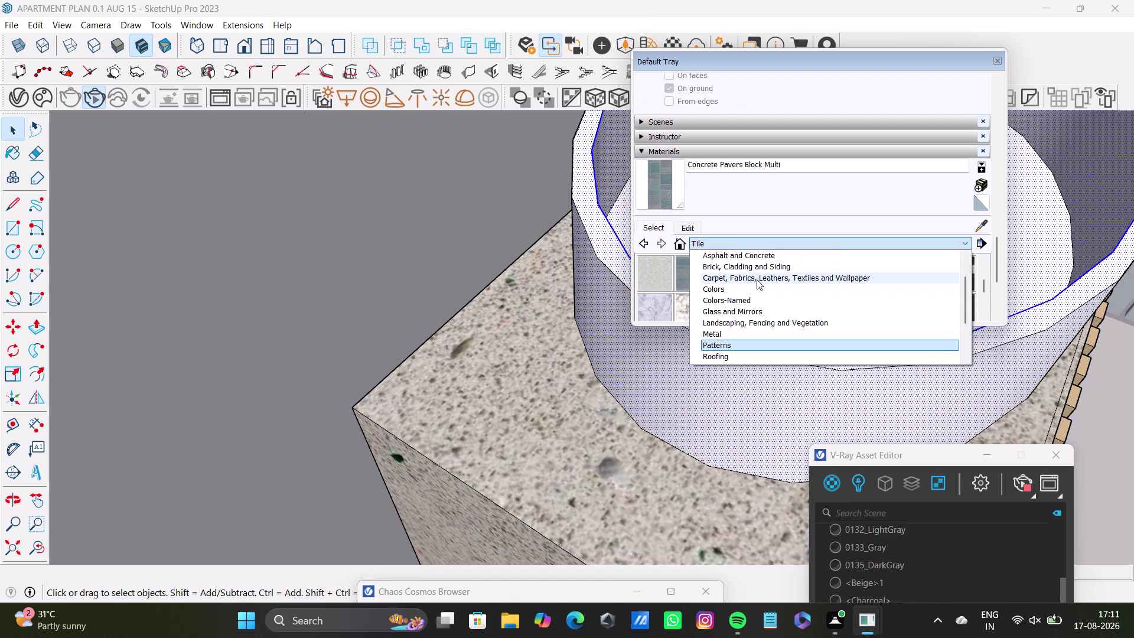
Choose the Colors-Named category and pick the 0135_DarkGray colour.
click(752, 296)
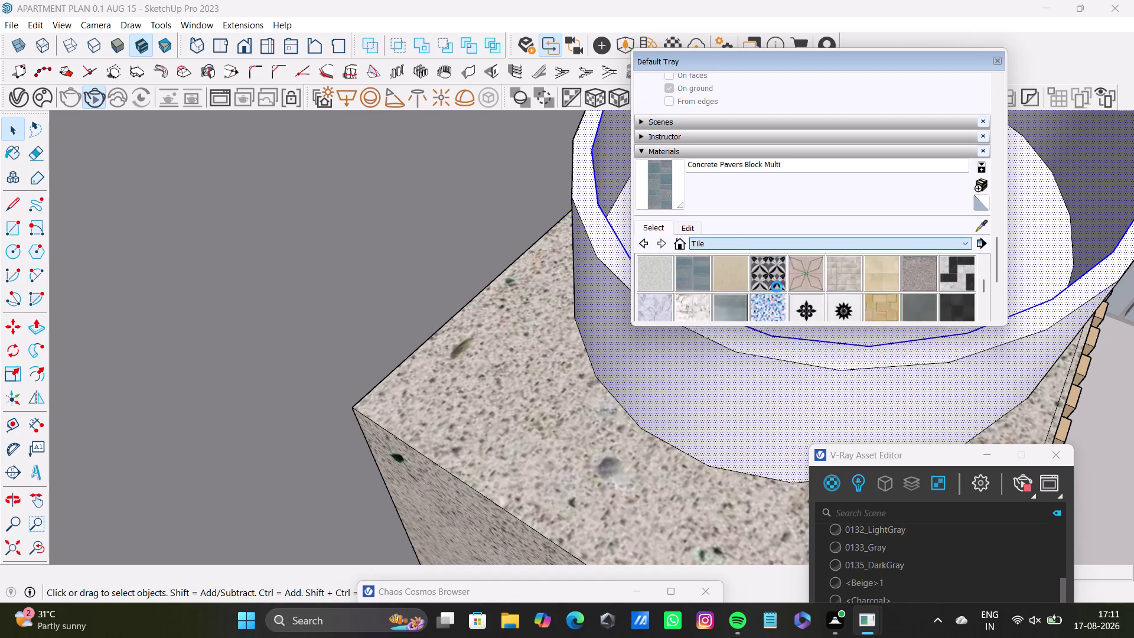
scroll(down, 3)
scroll(down, 3)
scroll(down, 3)
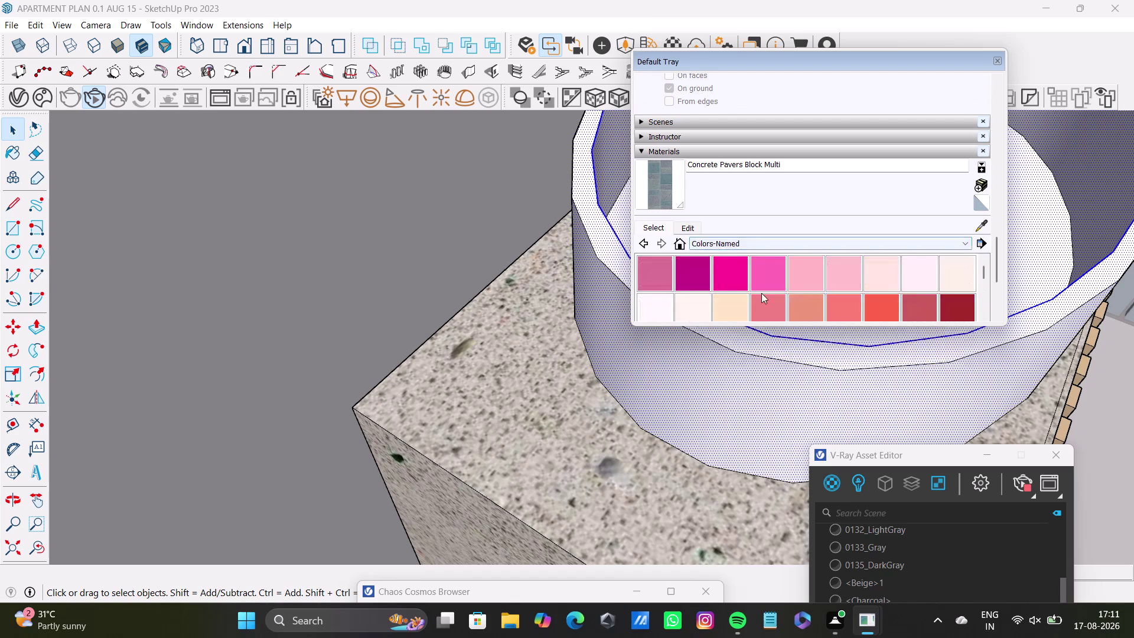
scroll(down, 3)
scroll(down, 3)
scroll(down, 3)
scroll(up, 3)
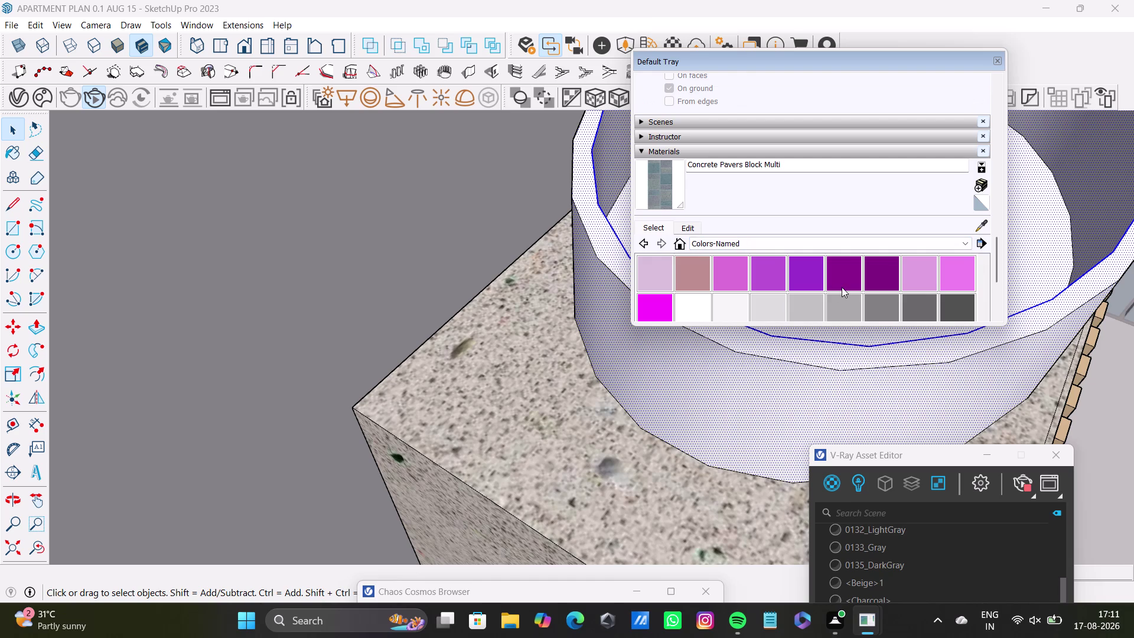
scroll(down, 3)
click(955, 271)
click(935, 363)
click(909, 363)
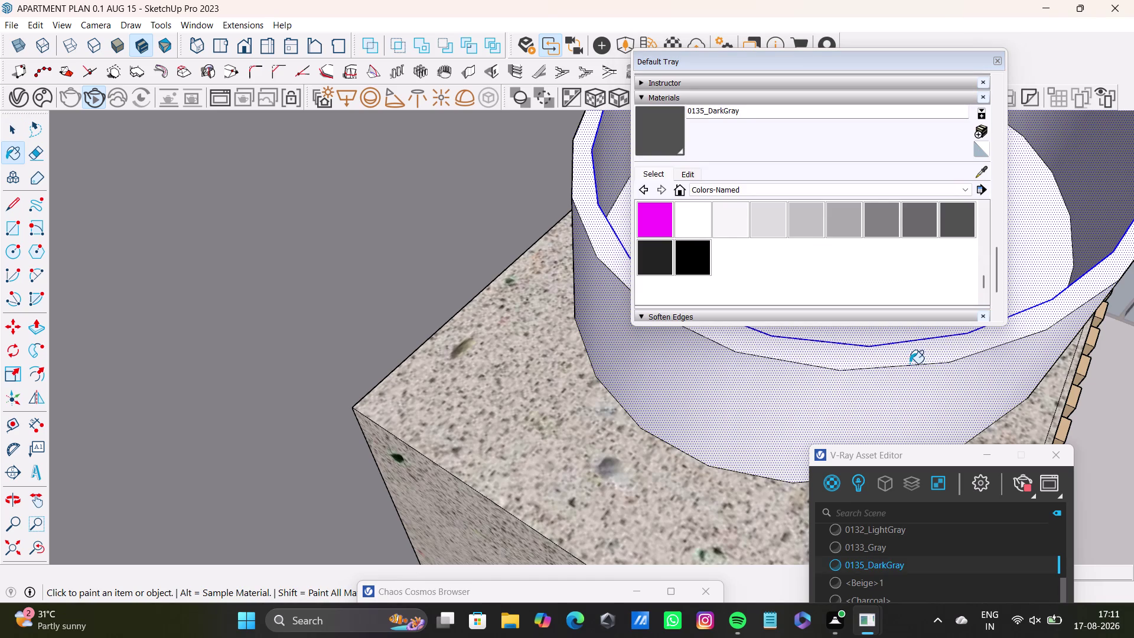
Move the materials panel aside and paint the selected basin faces 0135_DarkGray.
scroll(down, 3)
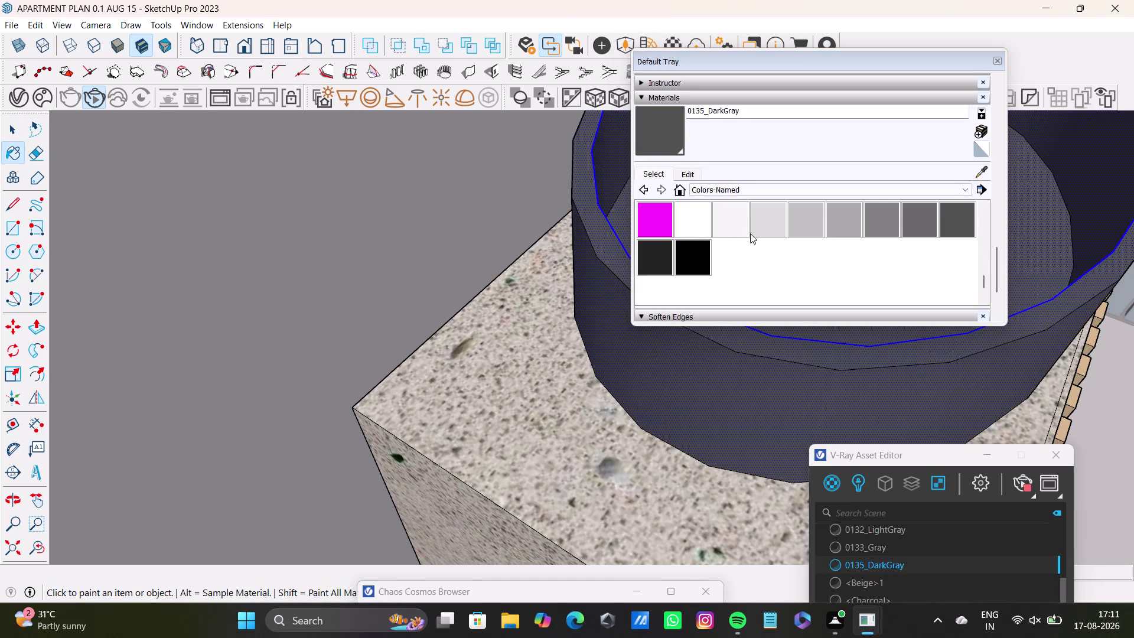
drag(875, 60, 864, 544)
scroll(down, 3)
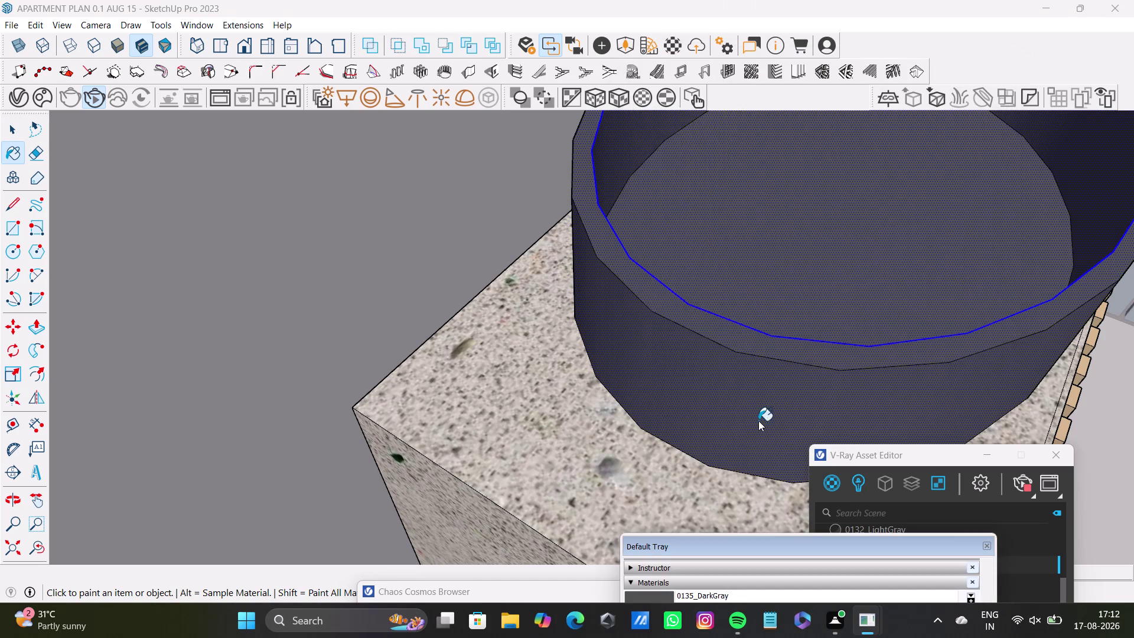
scroll(down, 3)
click(732, 397)
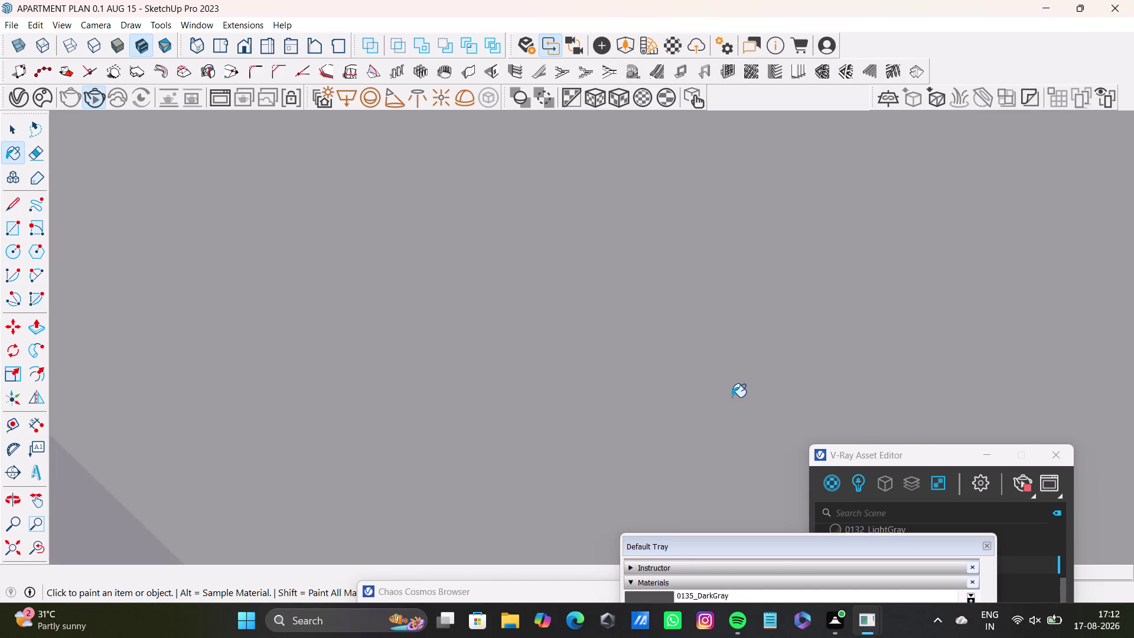
Zoom out over the apartment and clear the selection near the bathroom.
click(14, 552)
middle_drag(548, 323, 244, 322)
scroll(up, 3)
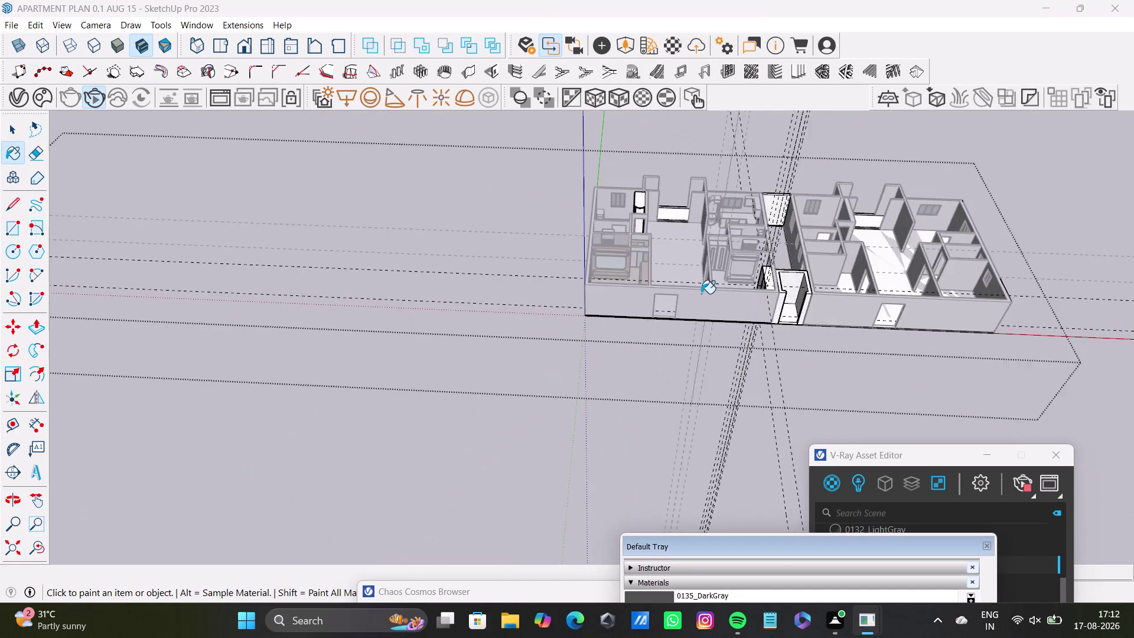
scroll(up, 3)
middle_drag(700, 285, 775, 281)
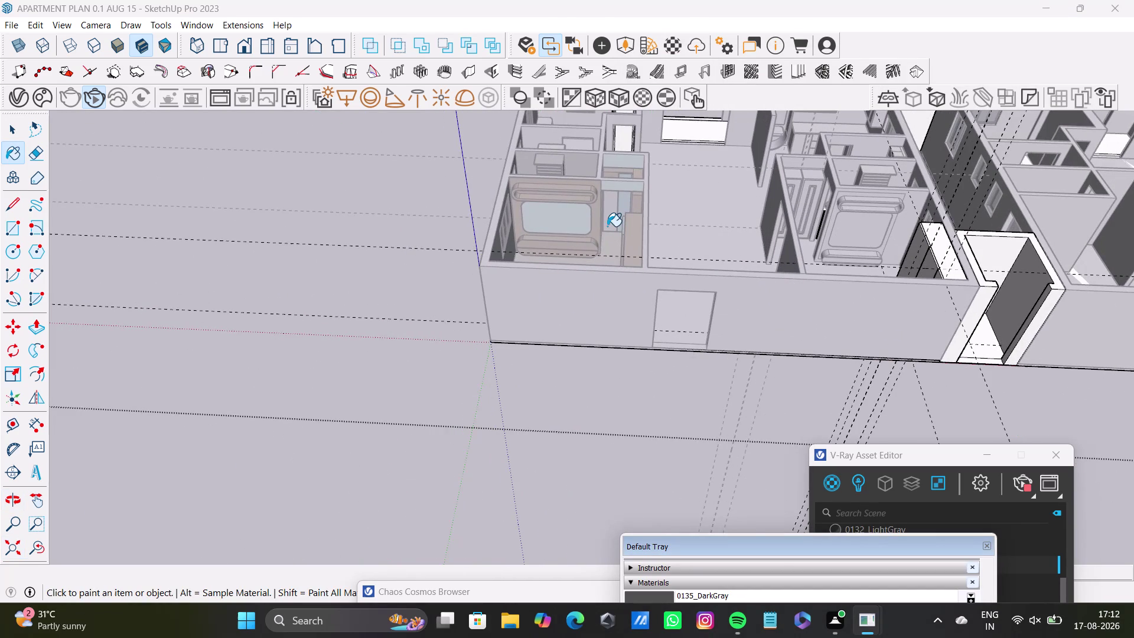
key(space)
click(415, 229)
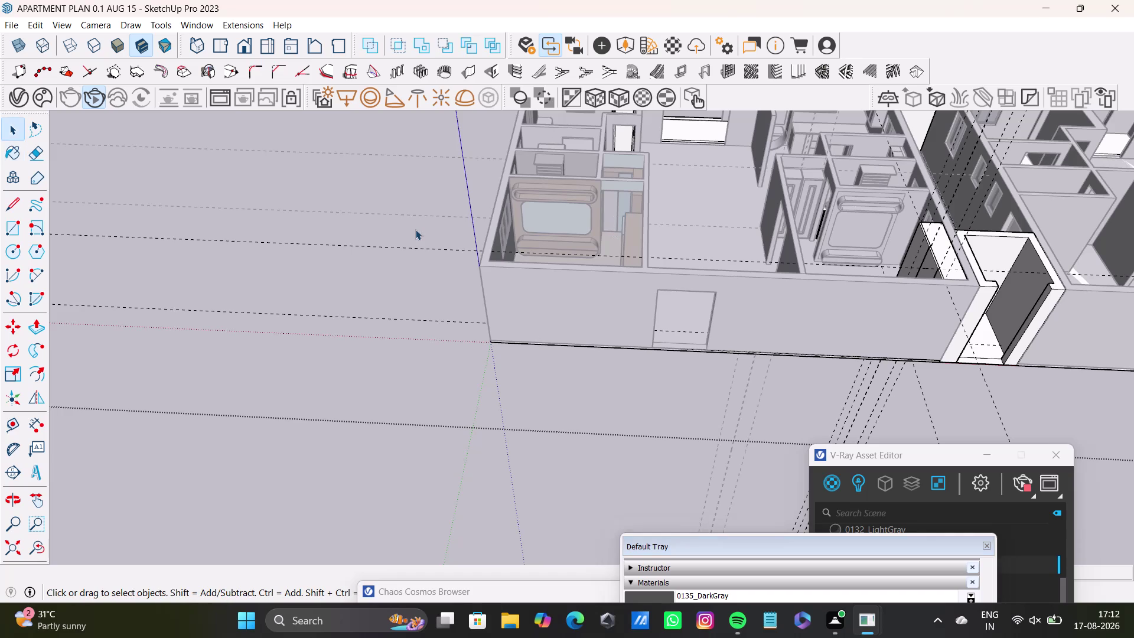
click(404, 242)
double_click(408, 279)
click(428, 346)
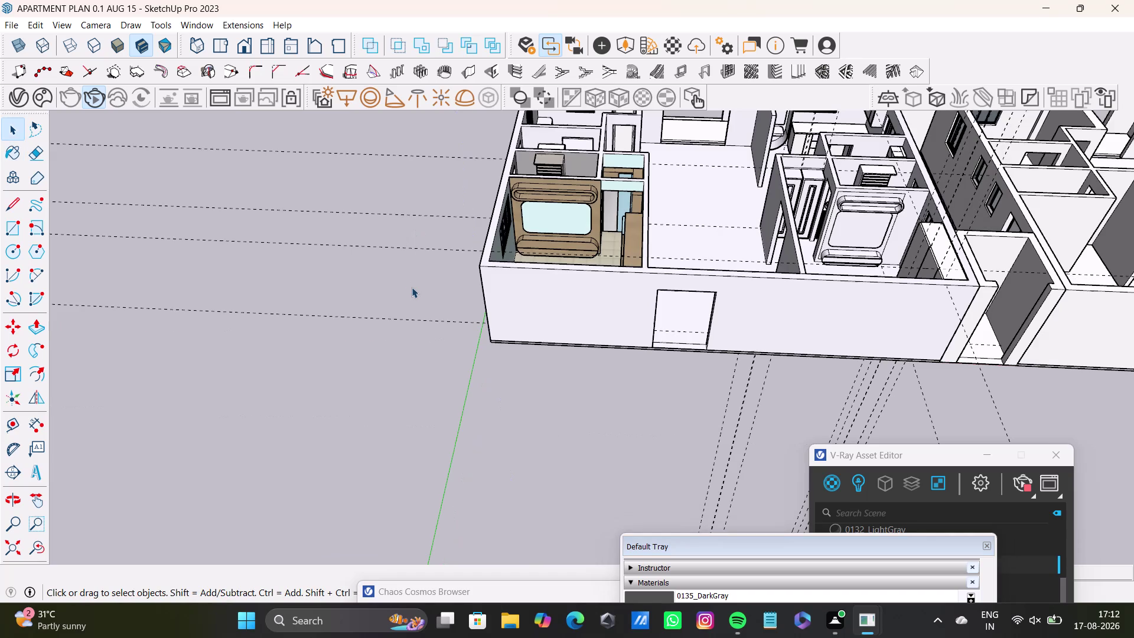
Orbit down into the bathroom and around the basin vanity.
middle_drag(612, 232, 675, 400)
scroll(up, 3)
middle_drag(579, 267, 771, 398)
scroll(up, 3)
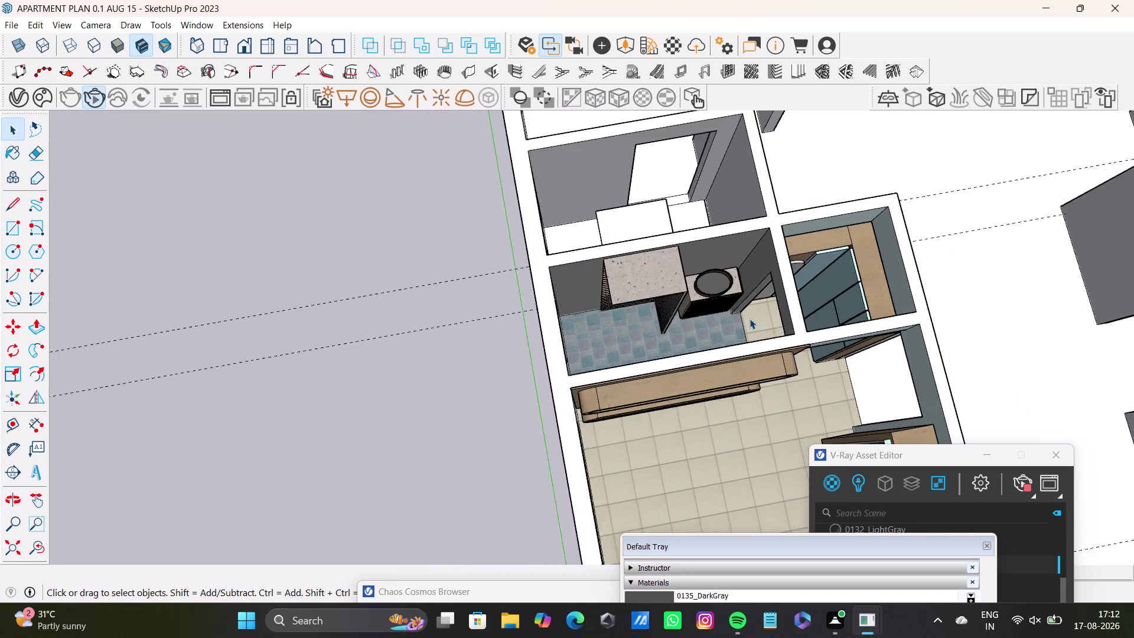
scroll(up, 3)
middle_drag(726, 279, 353, 279)
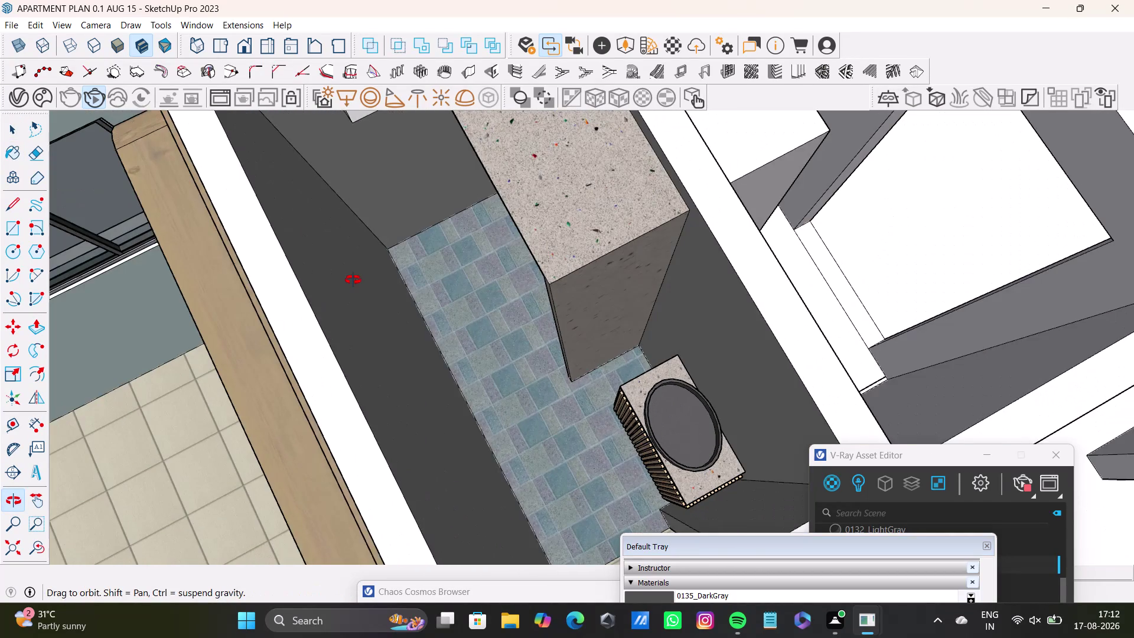
middle_drag(353, 280, 353, 280)
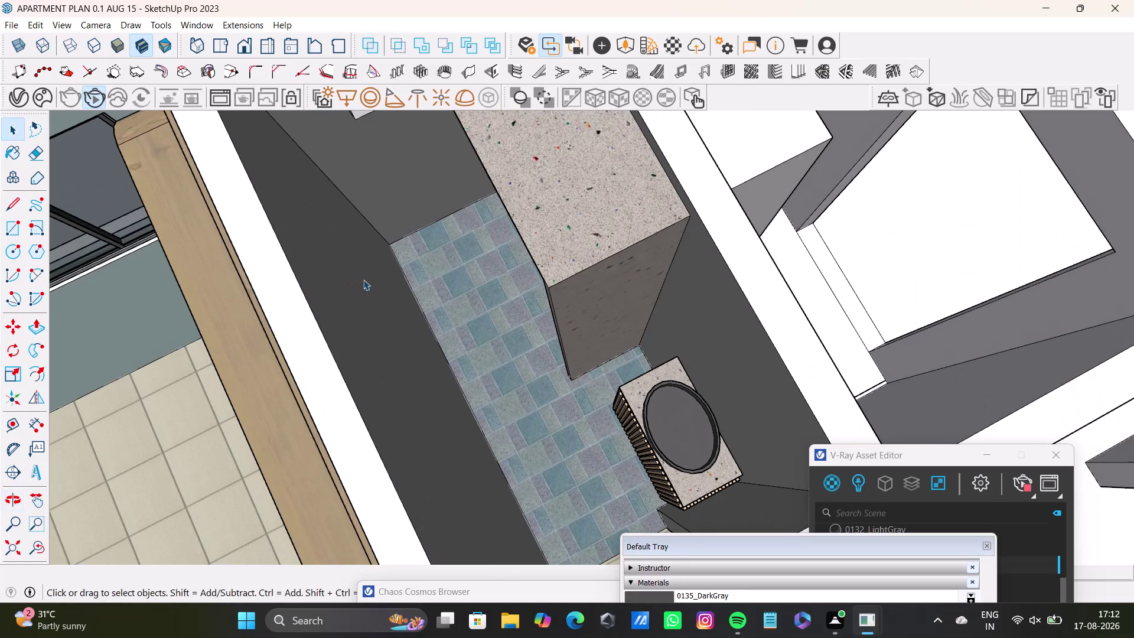
key(space)
scroll(down, 3)
middle_drag(395, 326, 387, 372)
key(space)
click(250, 174)
middle_drag(413, 369, 177, 383)
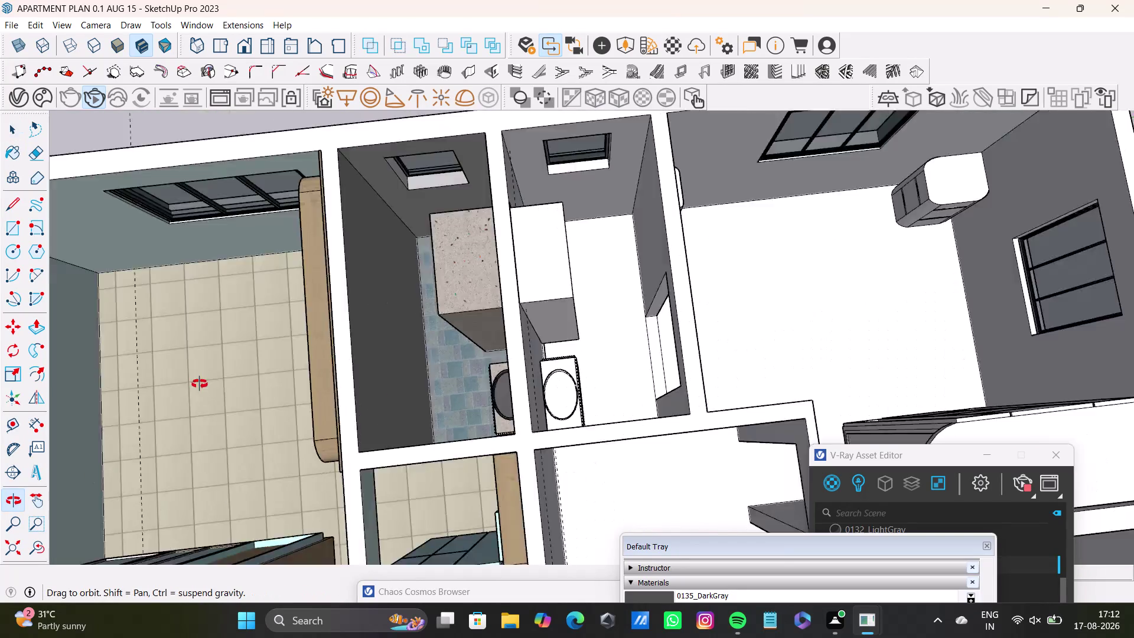
Orbit over the bathroom and neighbouring rooms to the room with the rounded wardrobe.
middle_drag(176, 384, 677, 388)
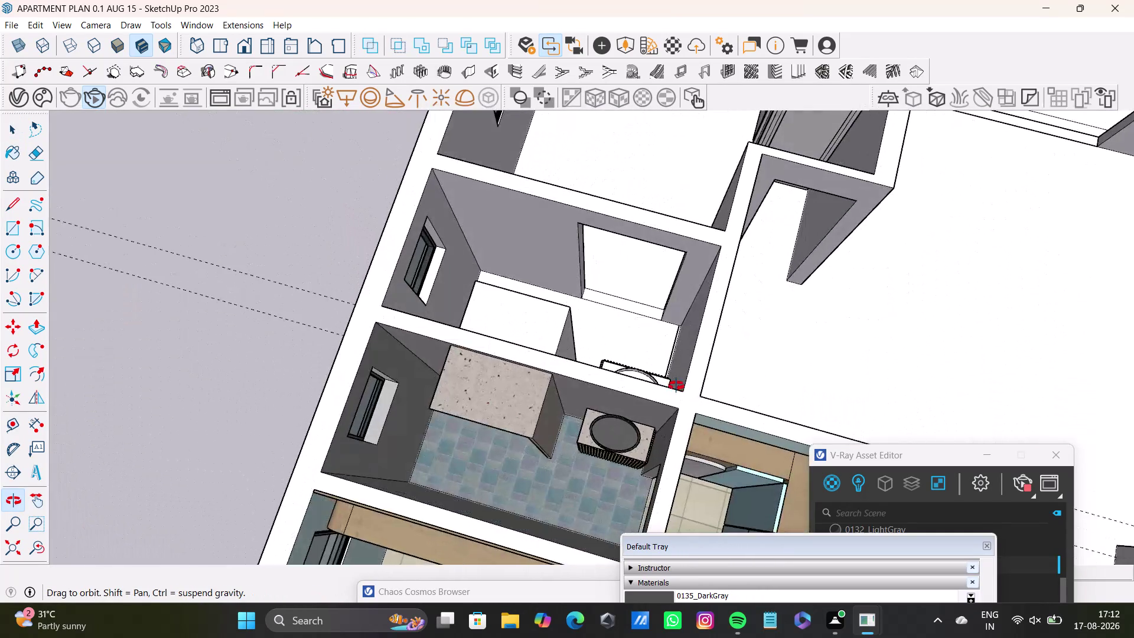
scroll(up, 3)
middle_drag(668, 406, 708, 318)
middle_drag(668, 386, 680, 357)
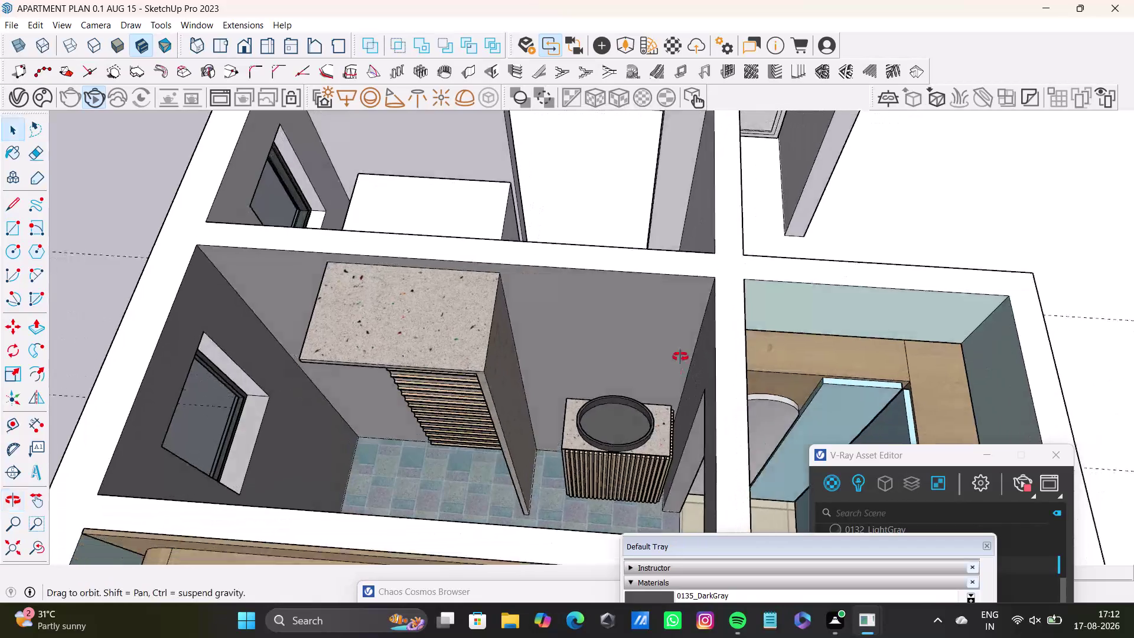
middle_drag(680, 356, 548, 478)
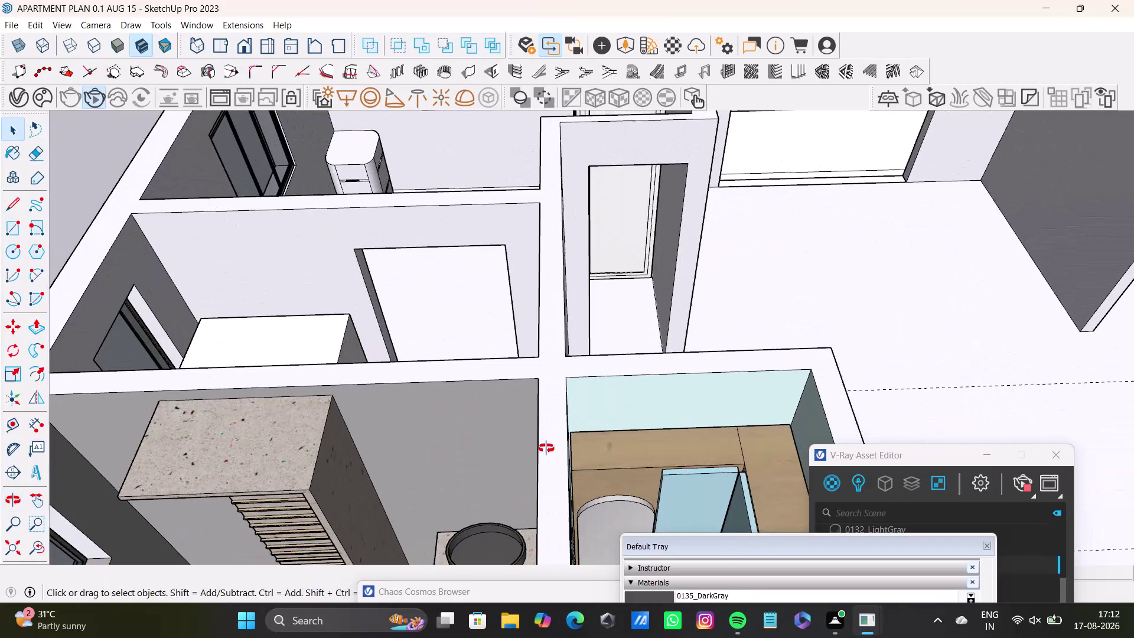
middle_drag(578, 435, 372, 472)
middle_drag(531, 329, 537, 462)
middle_drag(595, 417, 433, 489)
middle_drag(635, 372, 588, 411)
middle_drag(654, 387, 385, 402)
middle_drag(670, 365, 476, 307)
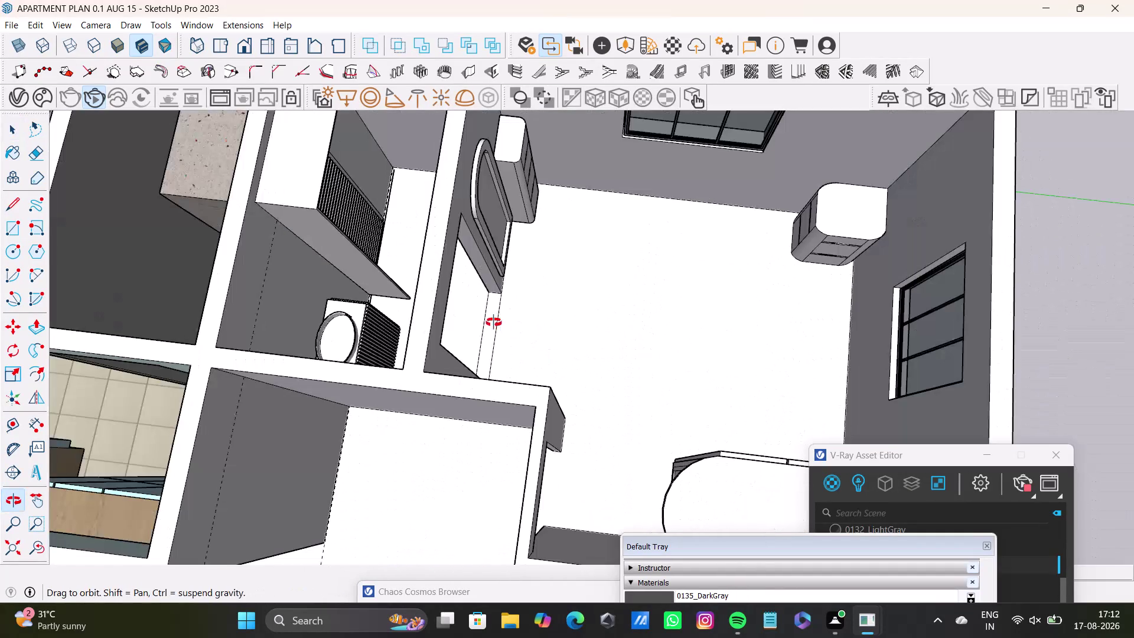
middle_drag(655, 355, 483, 363)
middle_drag(476, 375, 576, 262)
middle_drag(429, 382, 599, 356)
middle_drag(599, 356, 628, 344)
Save the model with Ctrl+S.
key(space)
key(ctrl+s)
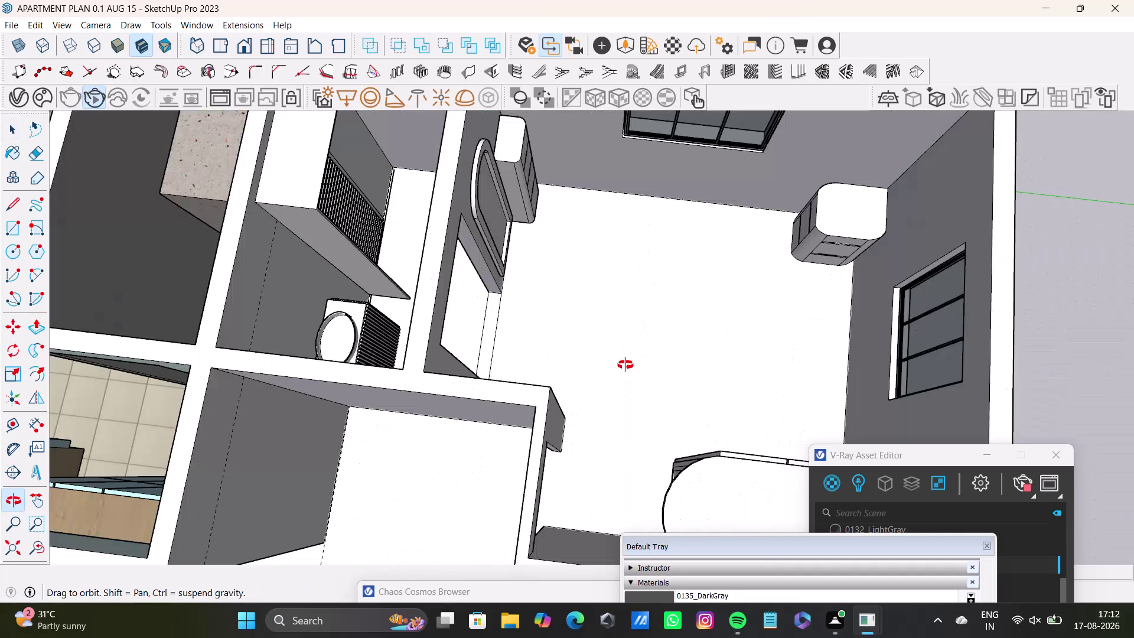
key(ctrl+s)
key(ctrl+s)
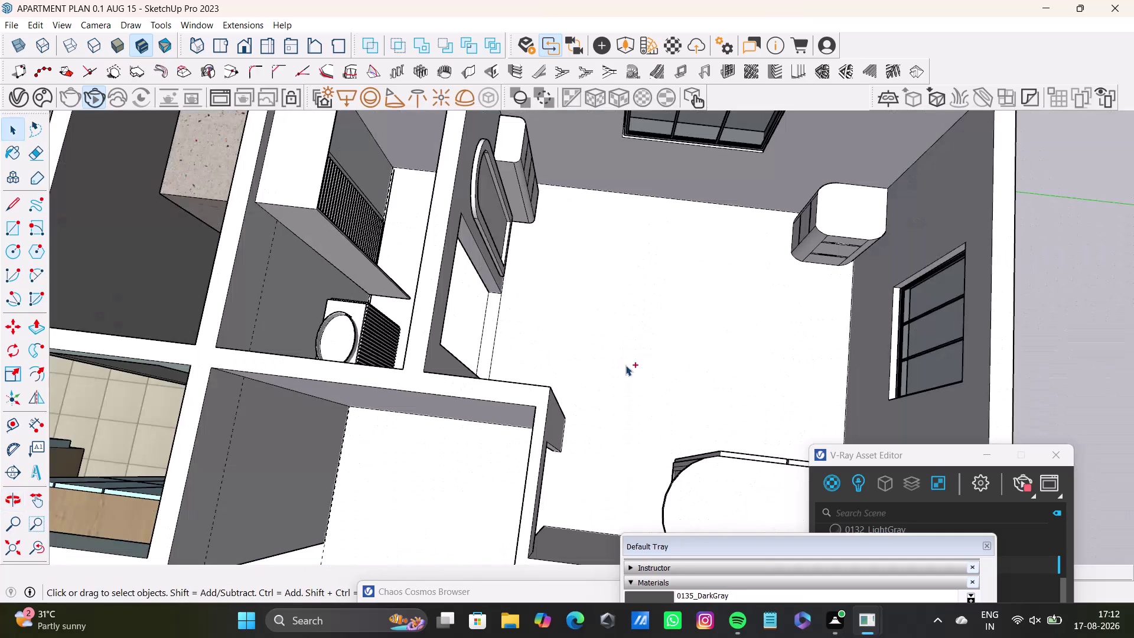
Adjust the view of the wardrobe room.
key(space)
middle_drag(637, 371, 435, 404)
scroll(down, 3)
middle_drag(805, 327, 520, 357)
middle_drag(817, 311, 535, 325)
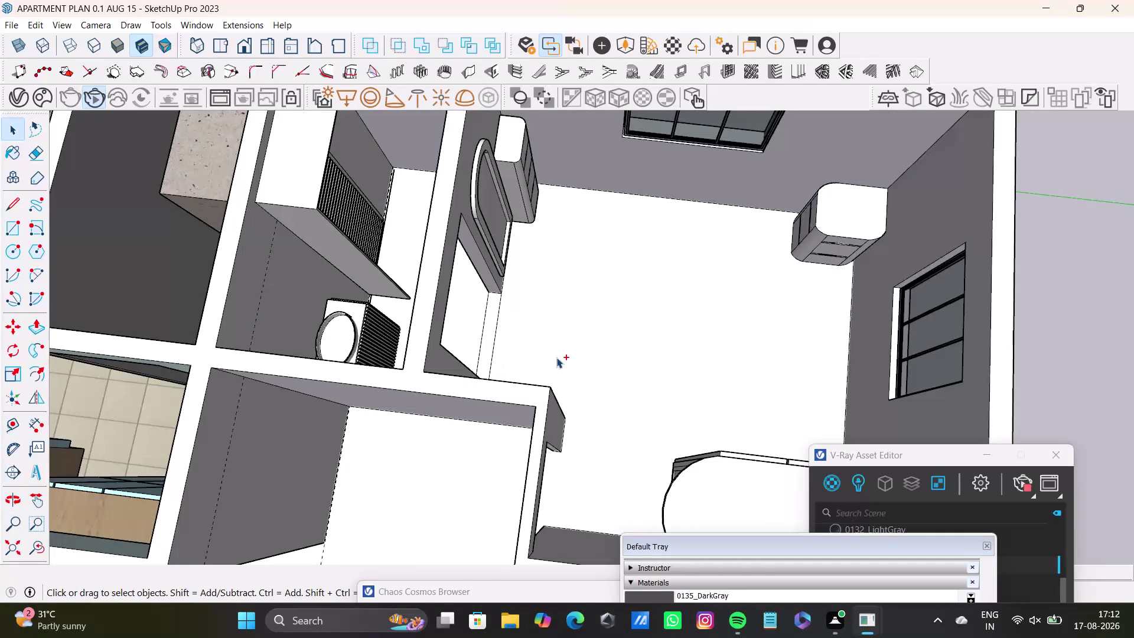
middle_drag(535, 325, 476, 324)
Move the Default Tray off the model and collapse the V-Ray Asset Editor.
drag(847, 547, 816, 294)
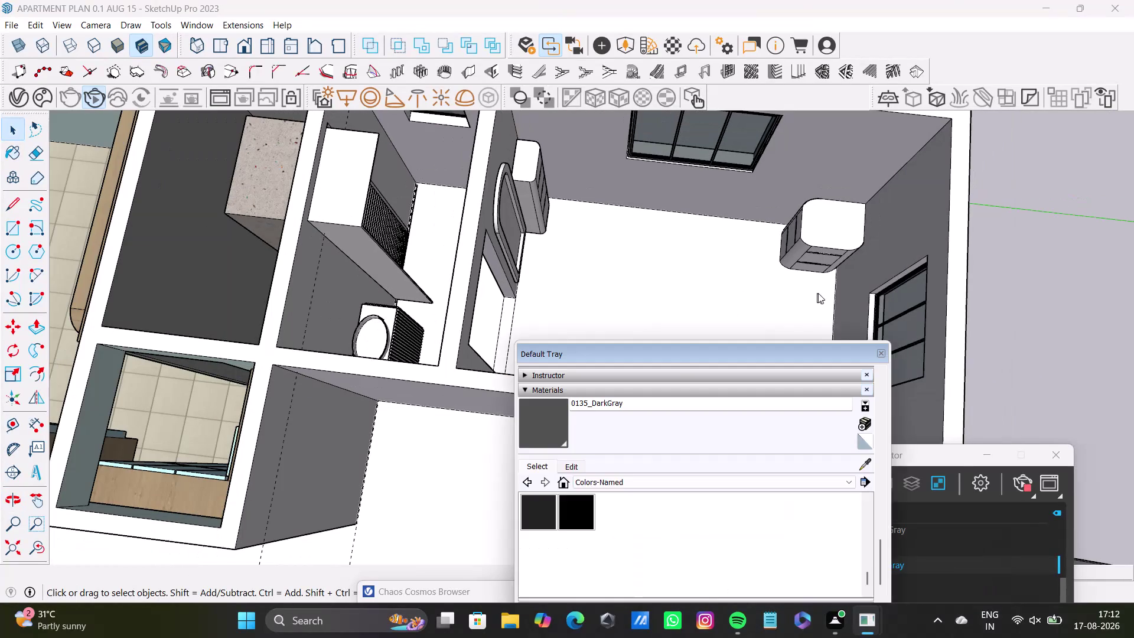
click(97, 94)
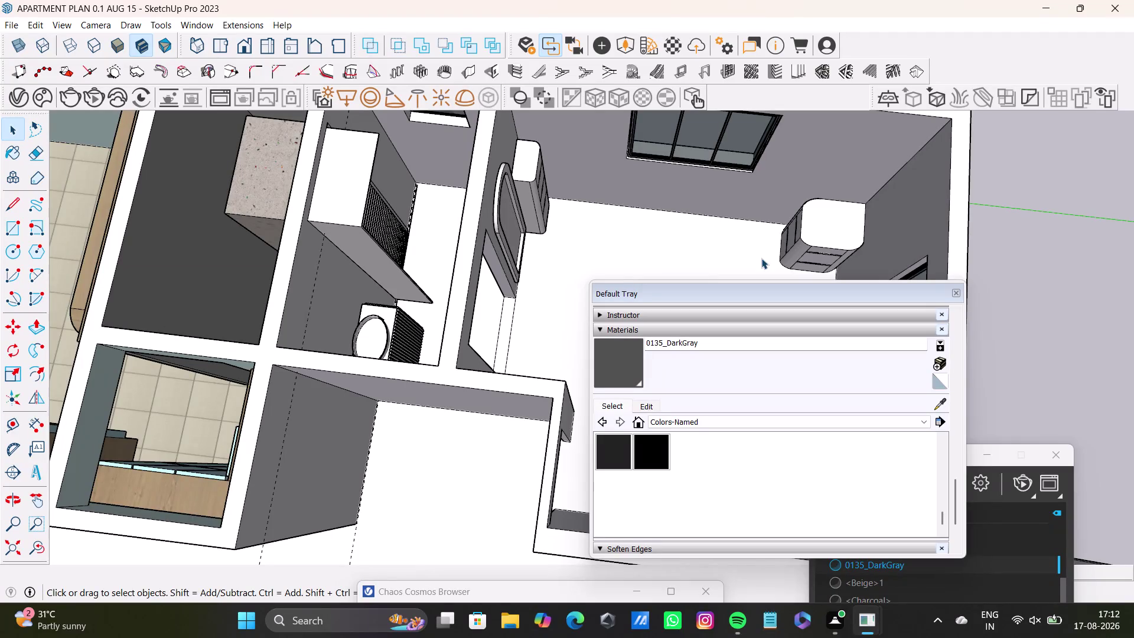
click(958, 292)
drag(939, 458, 929, 602)
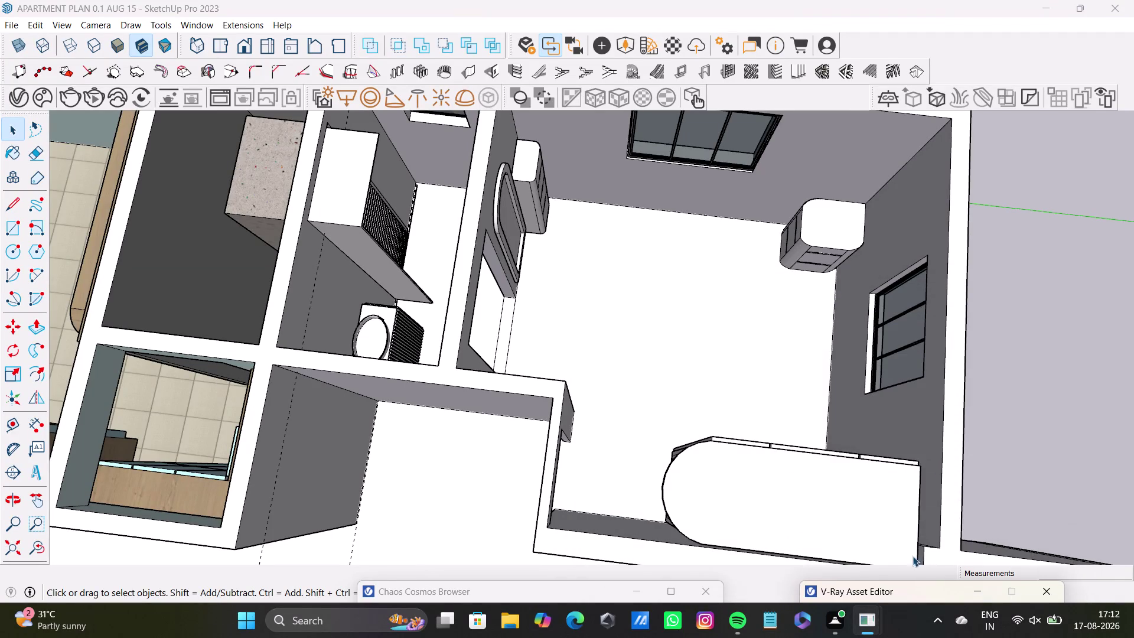
Orbit out to see the whole apartment floor plan.
middle_drag(996, 411, 619, 416)
scroll(up, 3)
scroll(down, 3)
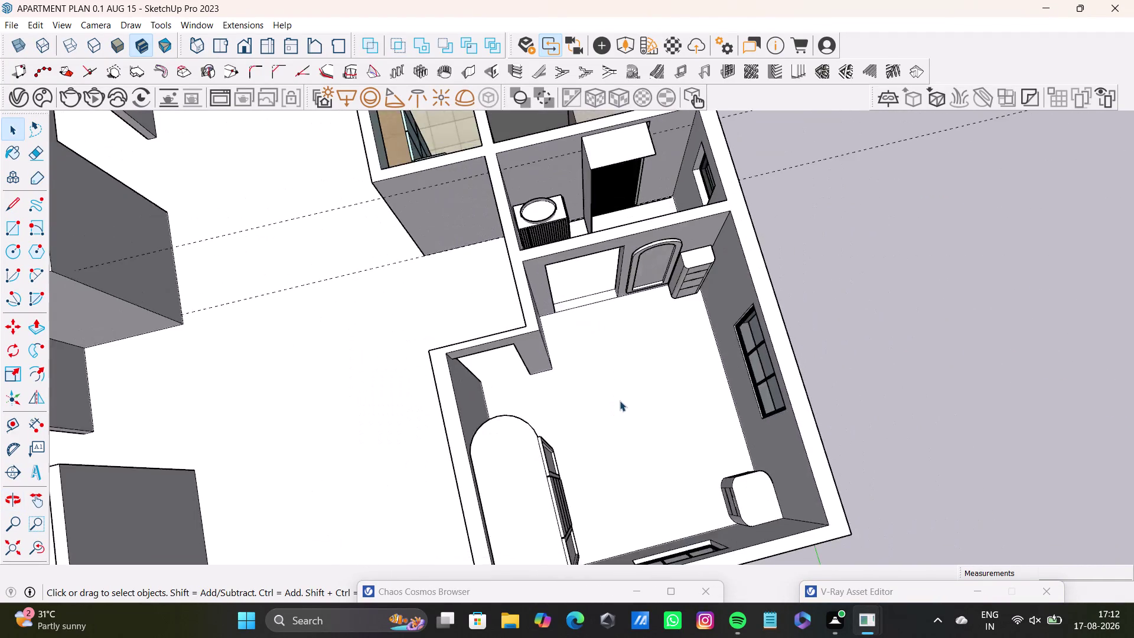
scroll(down, 3)
middle_drag(563, 344, 658, 356)
scroll(up, 3)
middle_drag(605, 329, 738, 341)
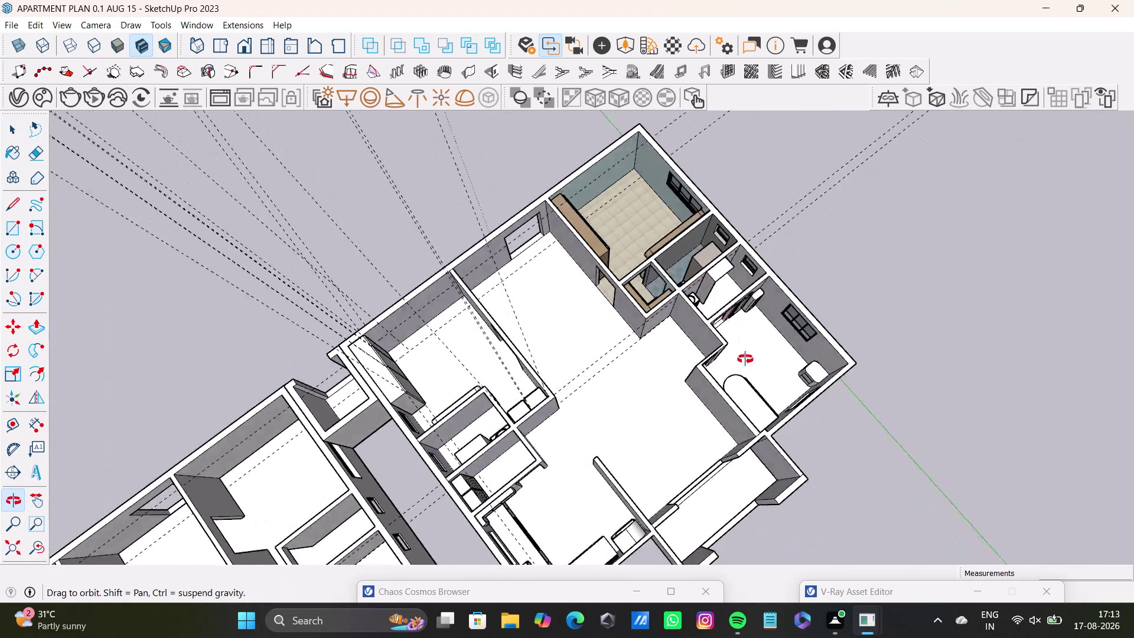
middle_drag(738, 341, 769, 459)
scroll(down, 3)
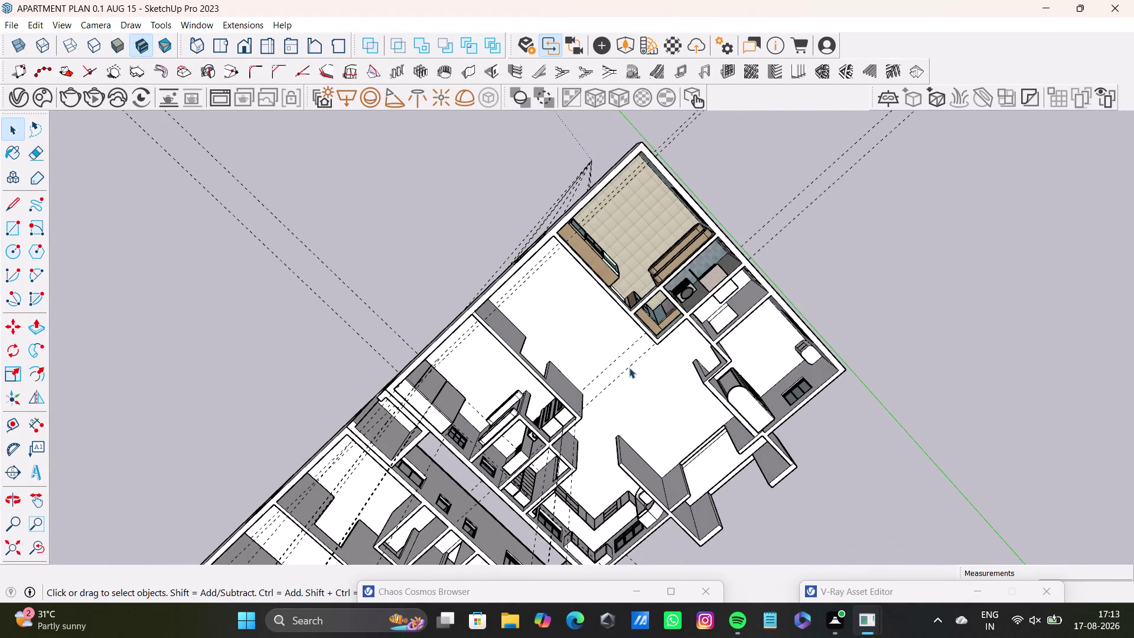
middle_drag(604, 400, 837, 243)
middle_drag(758, 332, 770, 205)
middle_drag(738, 281, 270, 255)
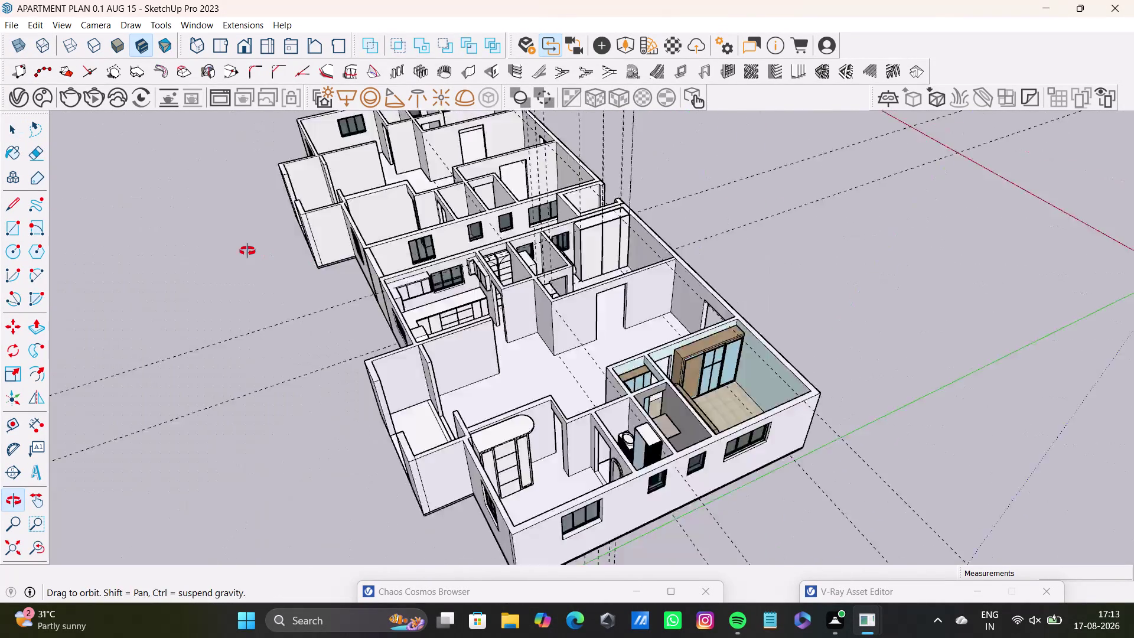
Look down into the tiled bedroom and close in on its wood panels.
middle_drag(271, 255, 240, 251)
scroll(down, 3)
middle_drag(641, 434, 456, 509)
scroll(up, 3)
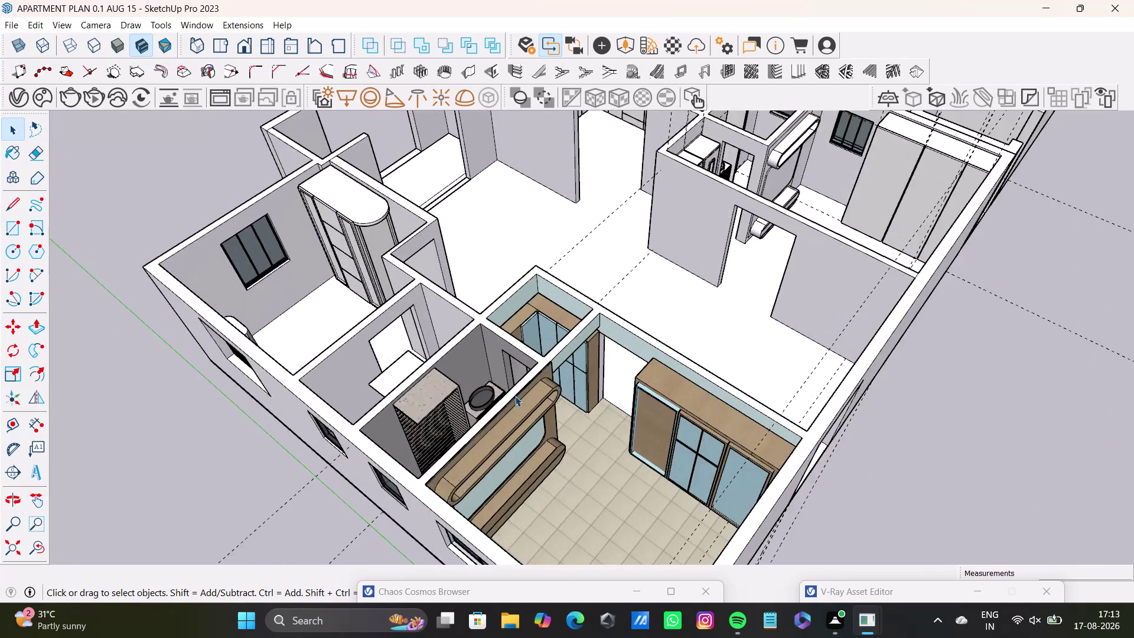
scroll(up, 3)
middle_drag(515, 396, 514, 326)
middle_drag(516, 321, 533, 506)
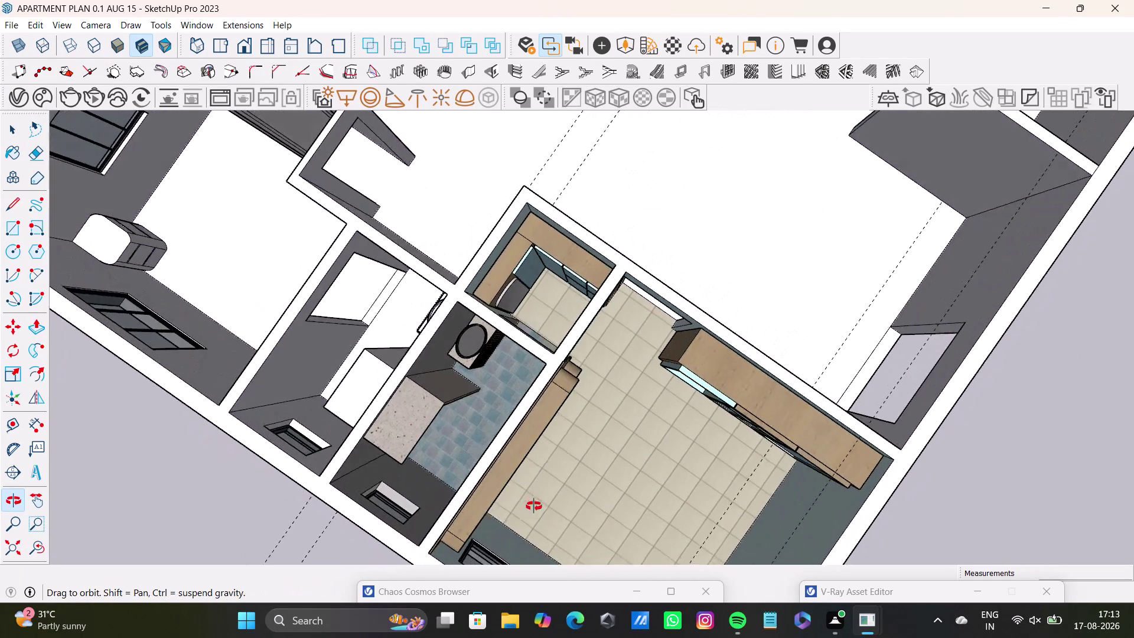
middle_drag(533, 506, 324, 352)
scroll(up, 3)
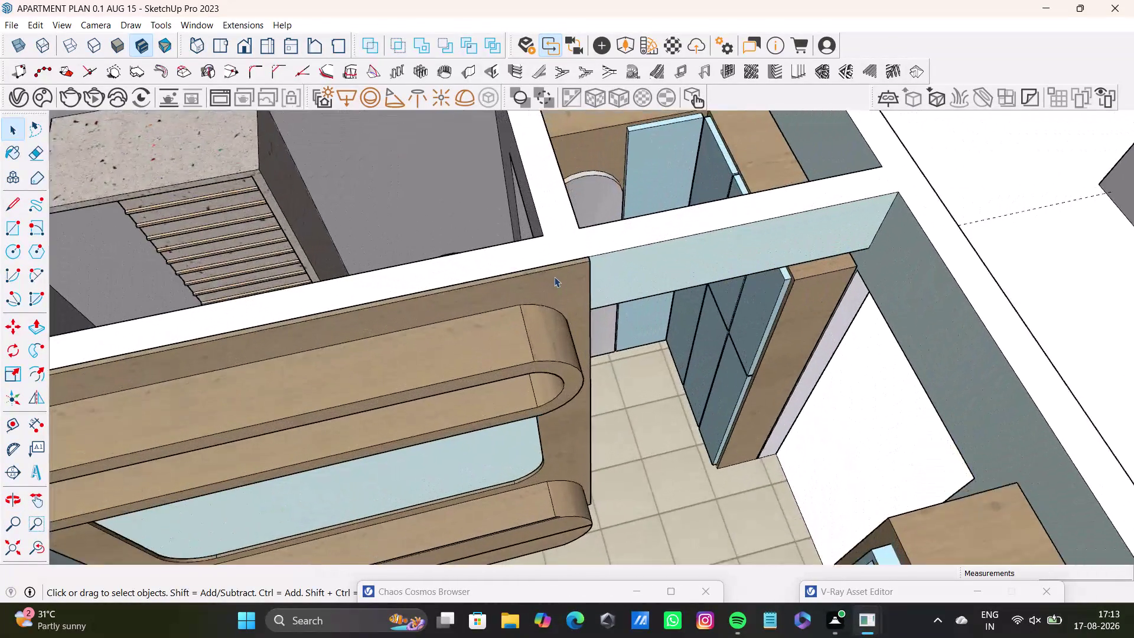
scroll(up, 3)
middle_drag(643, 266, 564, 341)
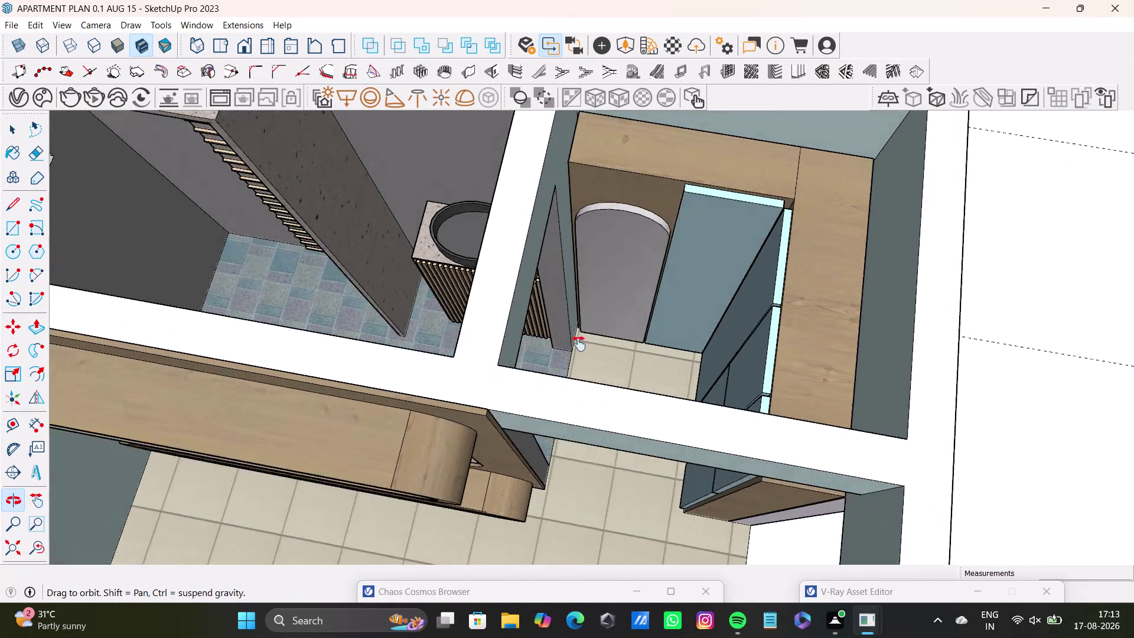
Orbit toward the bathroom cabinets, then pull back over the bedroom wing.
middle_drag(565, 341, 655, 492)
scroll(down, 3)
middle_drag(653, 411, 602, 538)
middle_drag(619, 517, 490, 530)
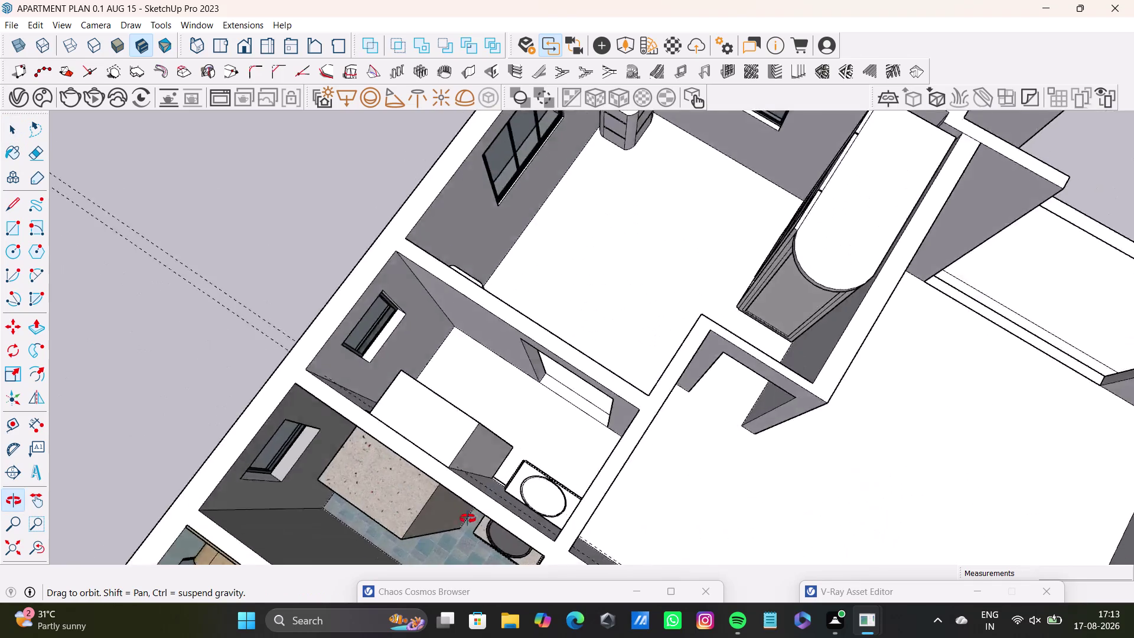
middle_drag(490, 530, 364, 445)
scroll(down, 3)
middle_drag(509, 398, 532, 297)
middle_drag(627, 315, 453, 468)
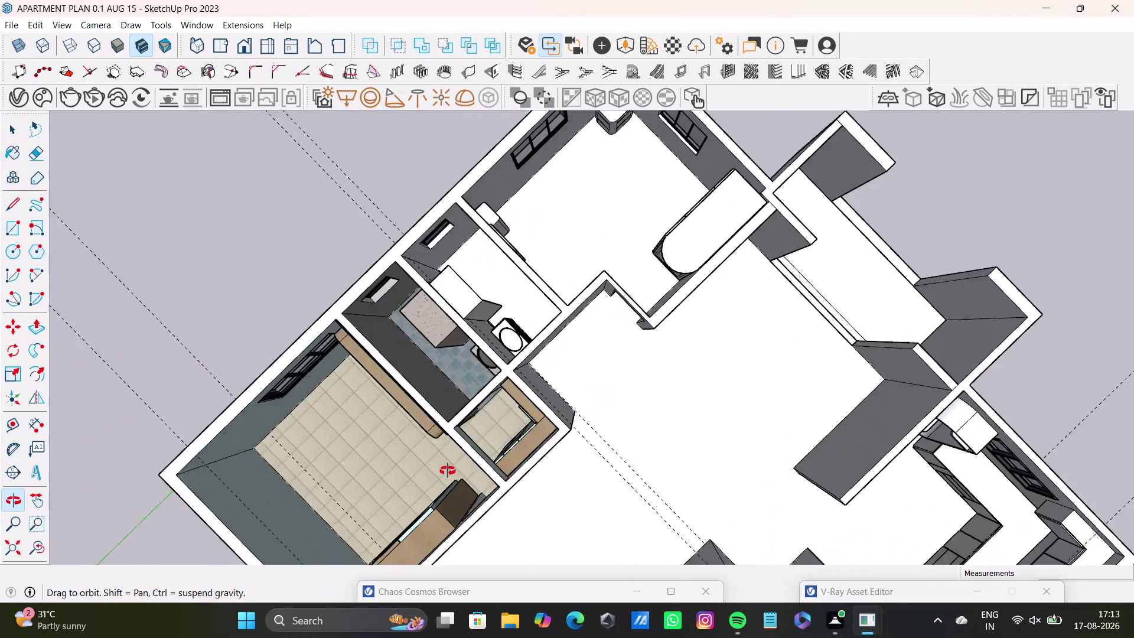
middle_drag(453, 468, 596, 272)
middle_drag(570, 369, 907, 317)
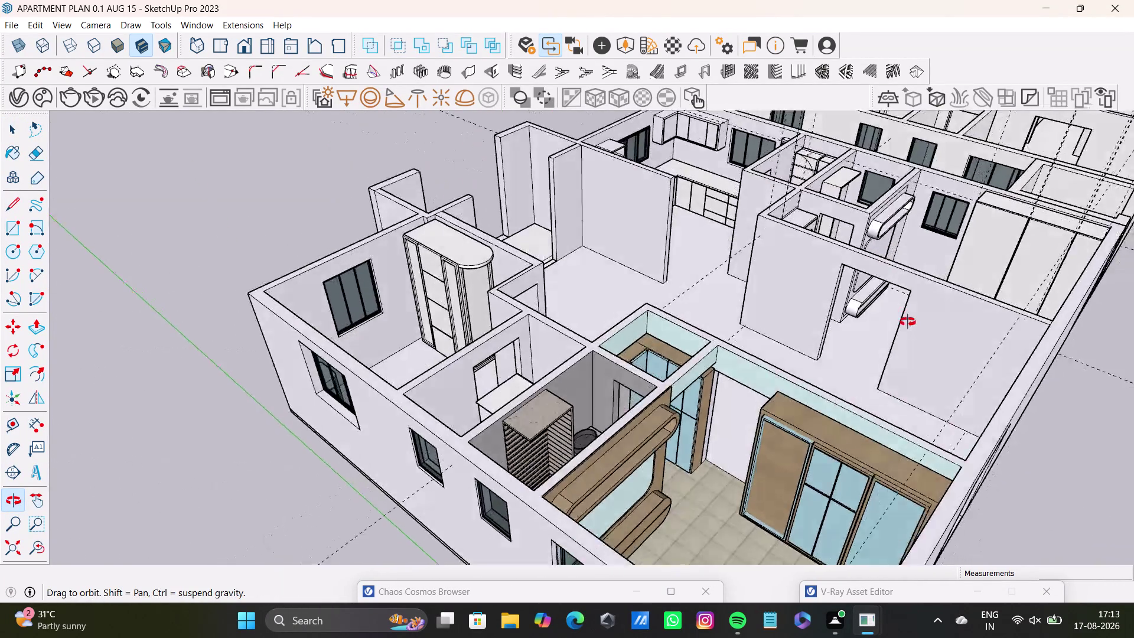
middle_drag(907, 316, 687, 450)
scroll(up, 3)
scroll(down, 3)
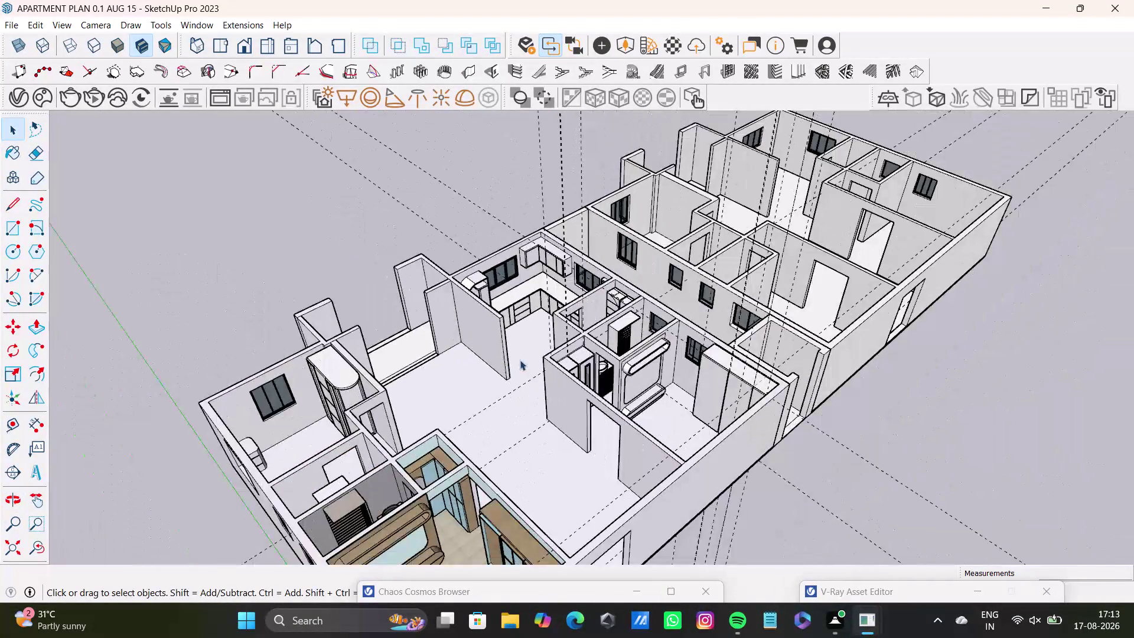
Close in on the tall ribbed bathroom cabinet beside the basin vanity.
middle_drag(519, 360, 637, 264)
scroll(up, 3)
middle_drag(483, 384, 666, 410)
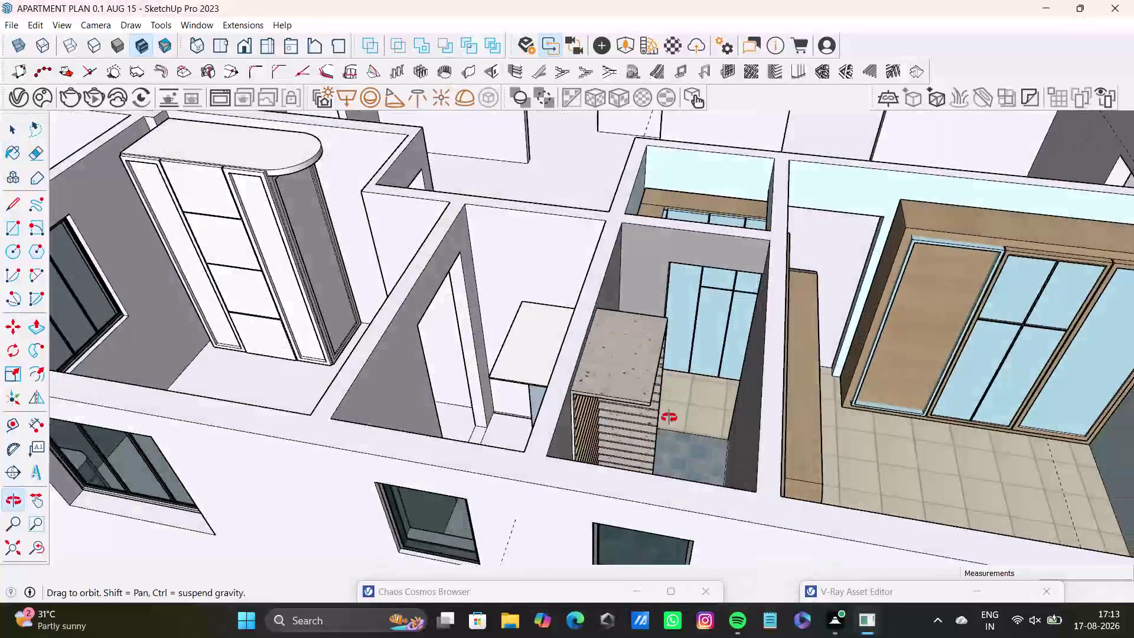
middle_drag(666, 409, 672, 446)
scroll(up, 3)
middle_drag(544, 421, 750, 417)
scroll(up, 3)
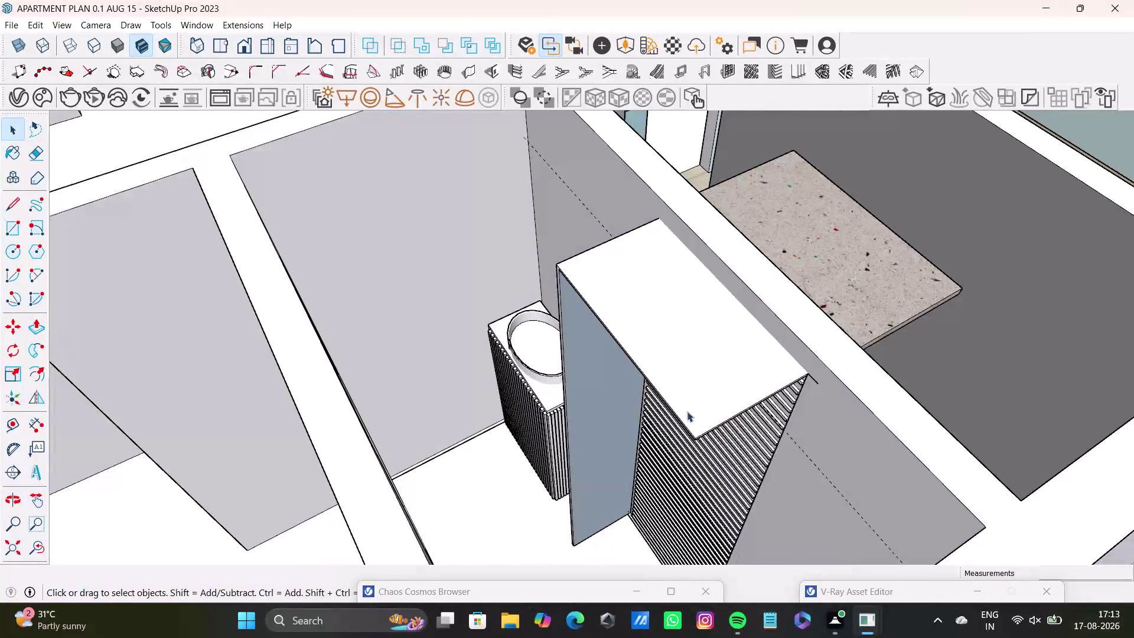
middle_drag(687, 411, 687, 404)
double_click(686, 313)
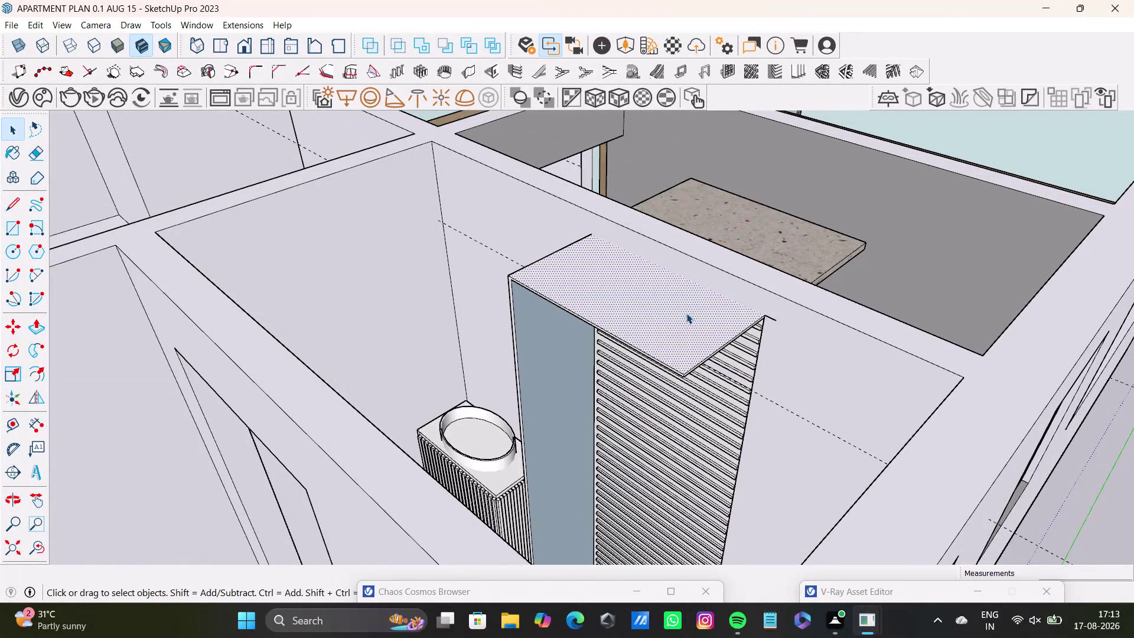
scroll(up, 3)
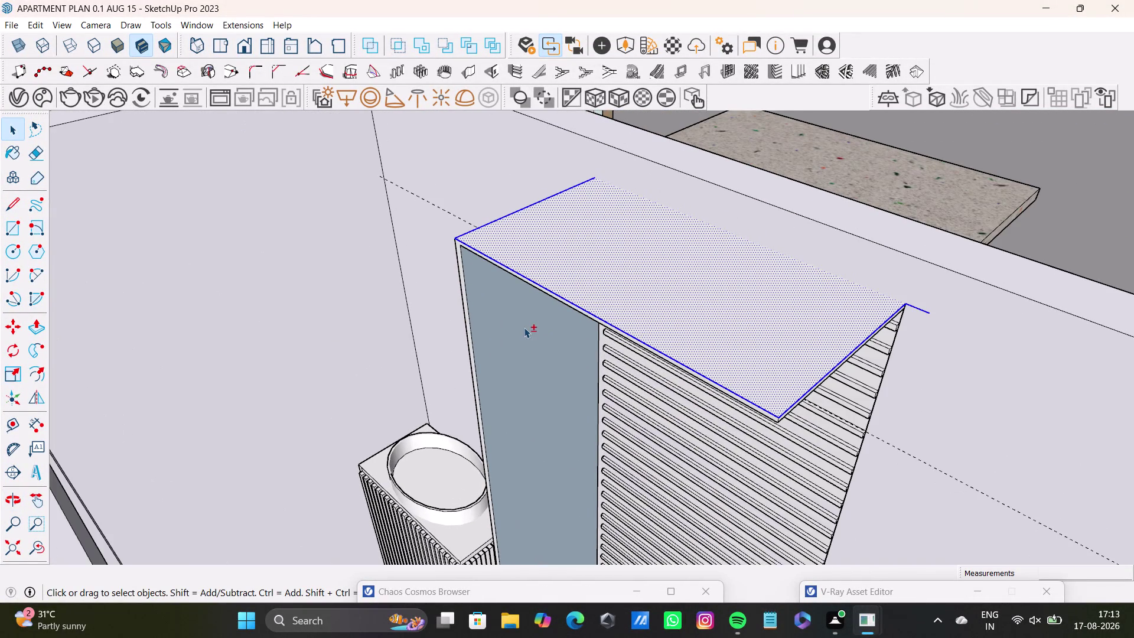
click(524, 327)
middle_drag(494, 337, 624, 356)
scroll(up, 3)
middle_drag(644, 367, 645, 335)
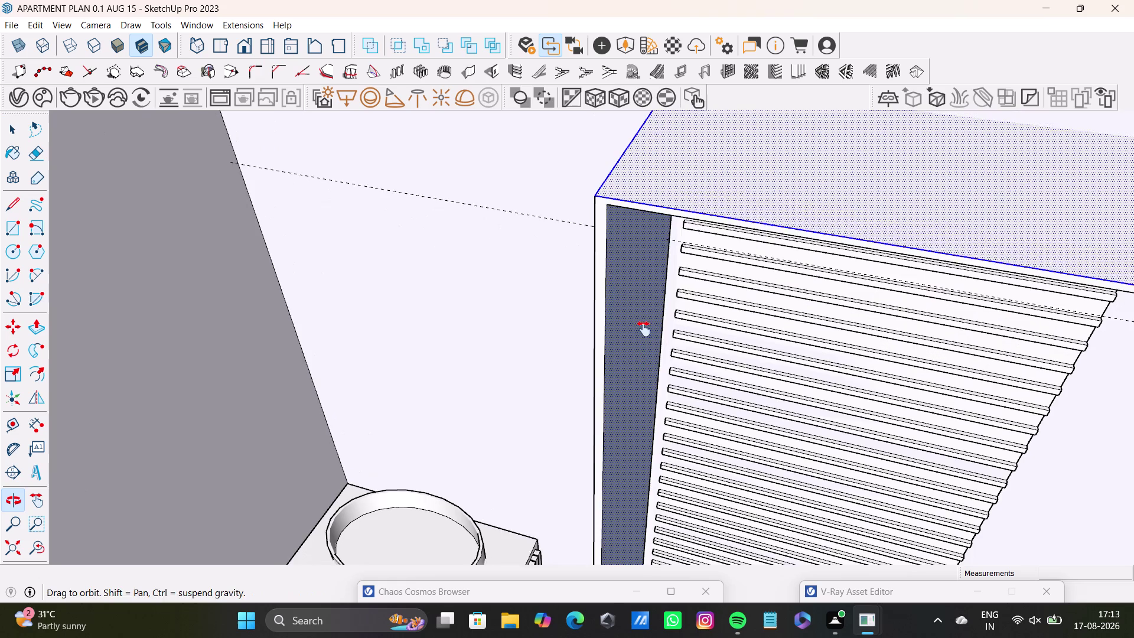
middle_drag(645, 334, 641, 323)
click(593, 293)
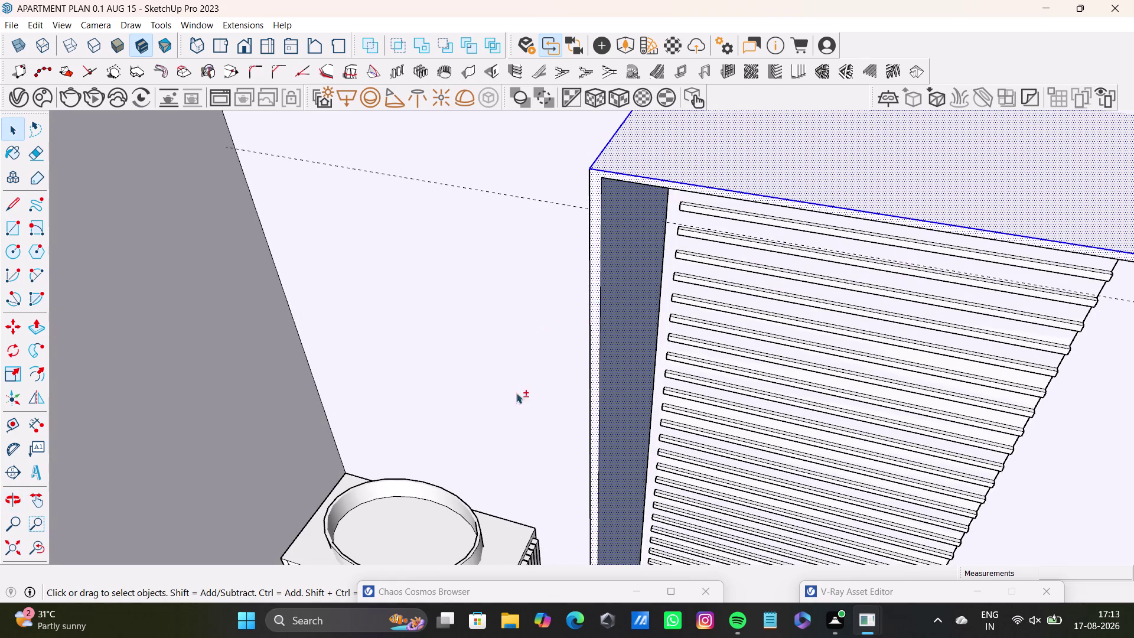
click(656, 381)
double_click(658, 380)
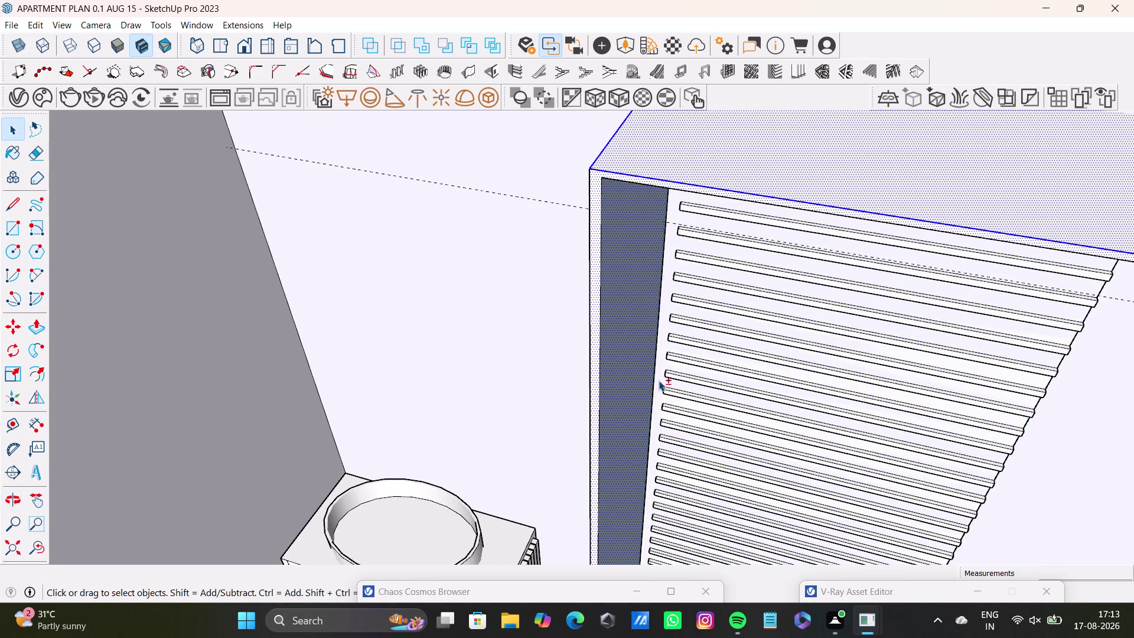
click(658, 380)
click(672, 388)
double_click(677, 384)
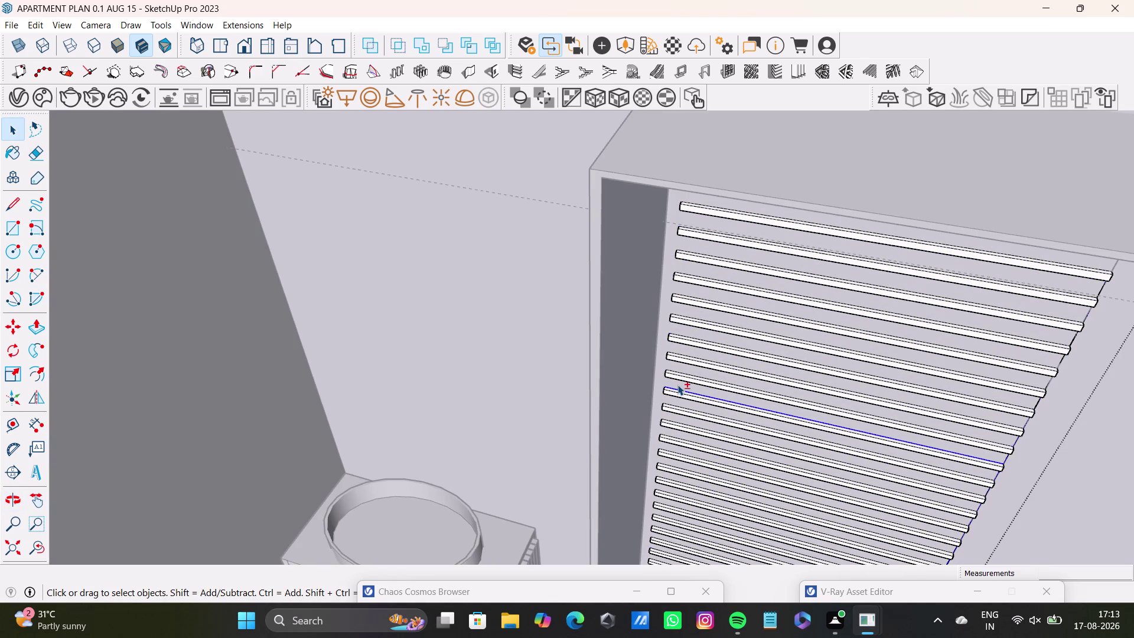
click(680, 385)
click(684, 384)
scroll(down, 3)
middle_drag(690, 387, 472, 329)
scroll(up, 3)
click(676, 297)
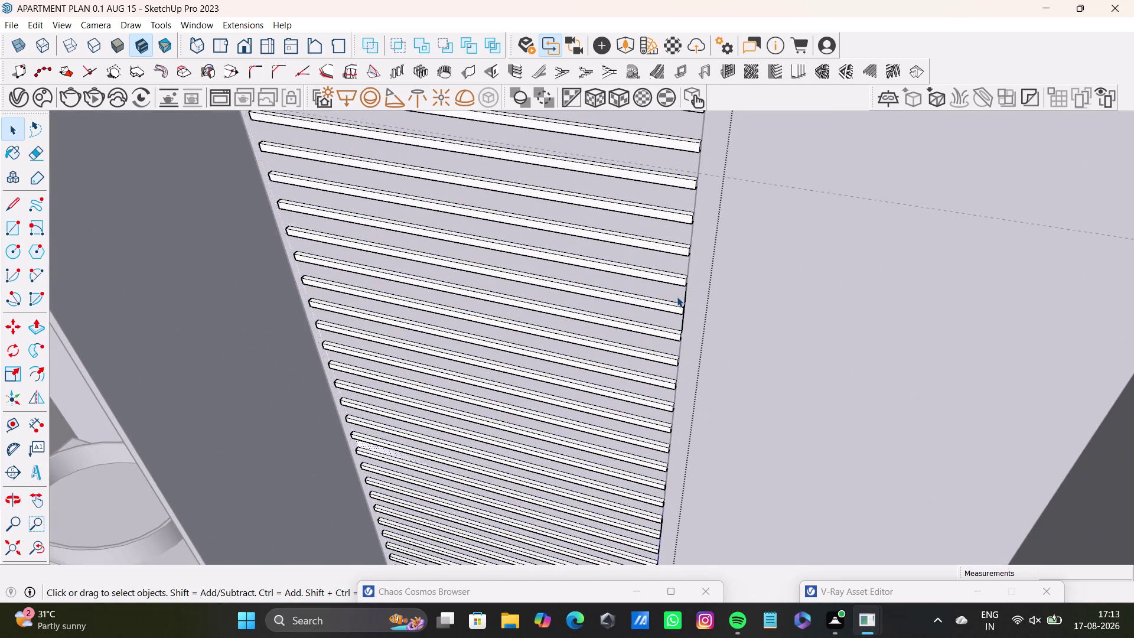
click(675, 295)
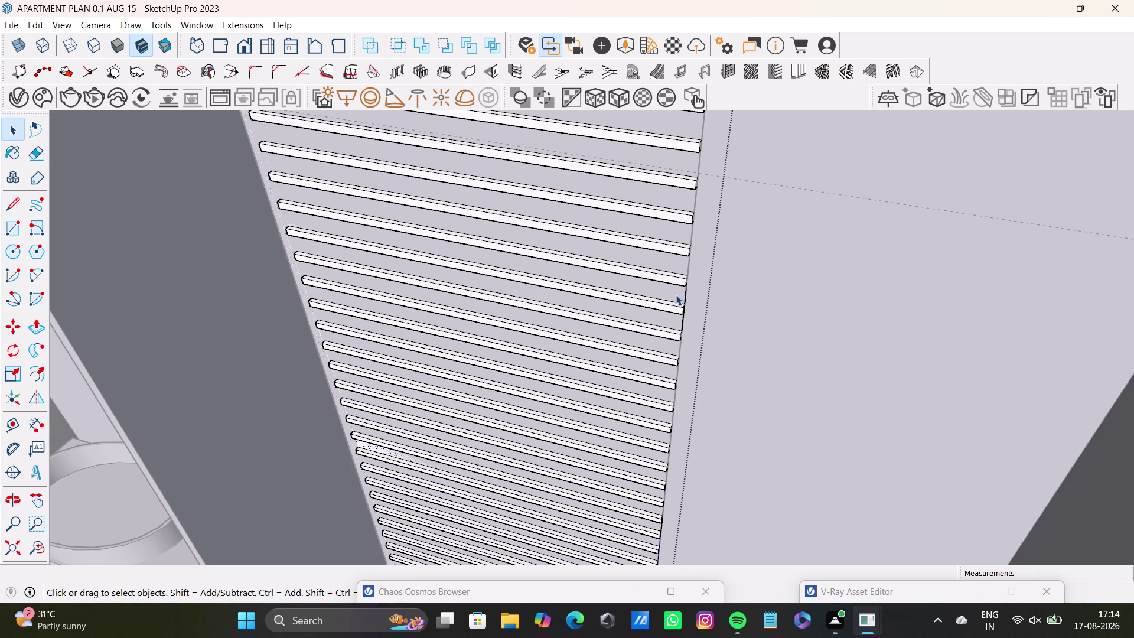
key(space)
scroll(down, 3)
key(space)
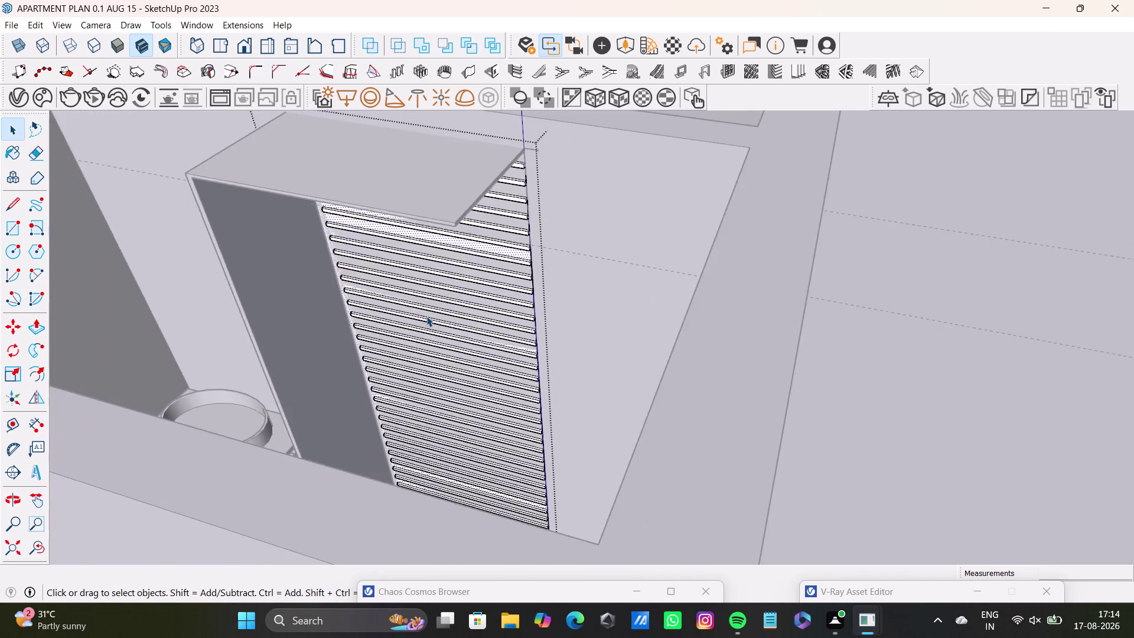
Orbit toward the bathroom and select the tall cabinet's top face.
scroll(down, 3)
key(space)
click(742, 292)
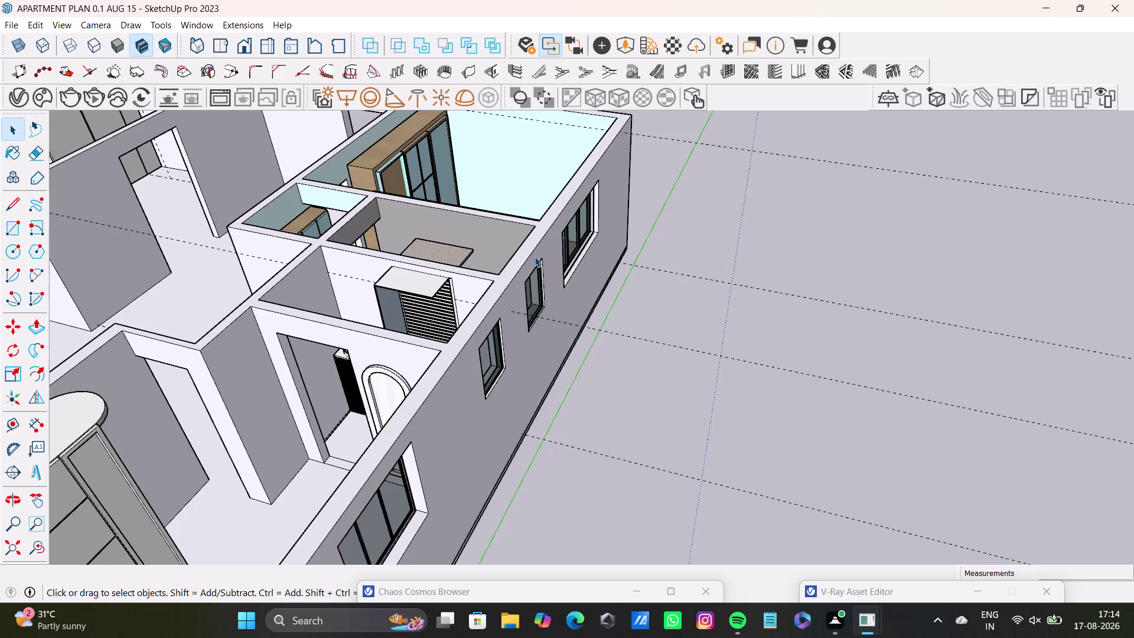
scroll(up, 3)
middle_drag(440, 287, 354, 304)
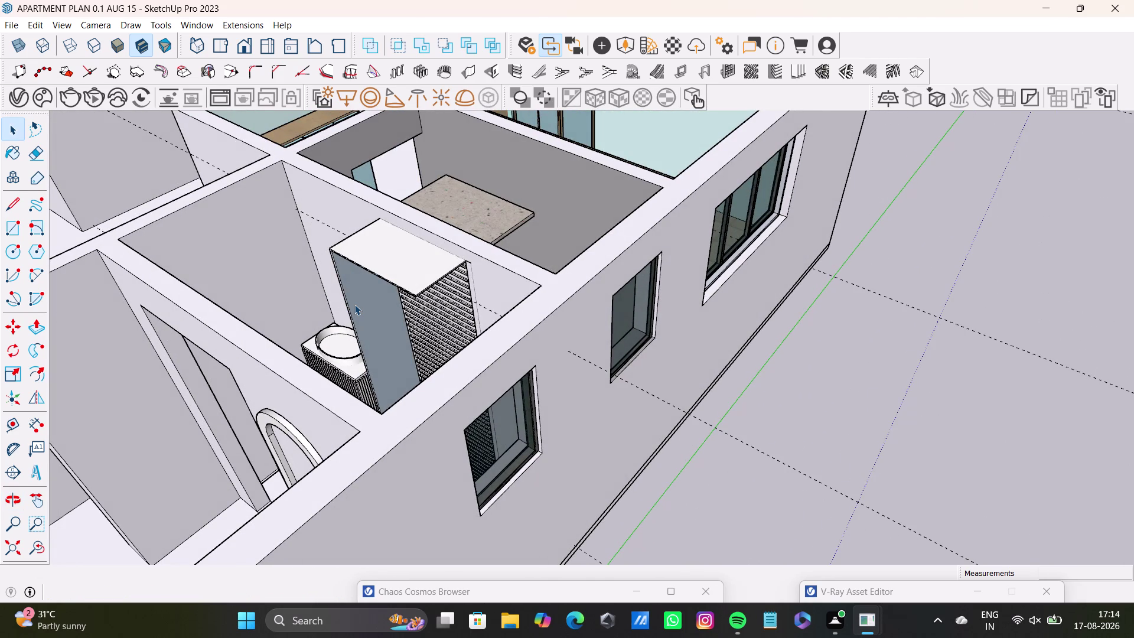
click(394, 270)
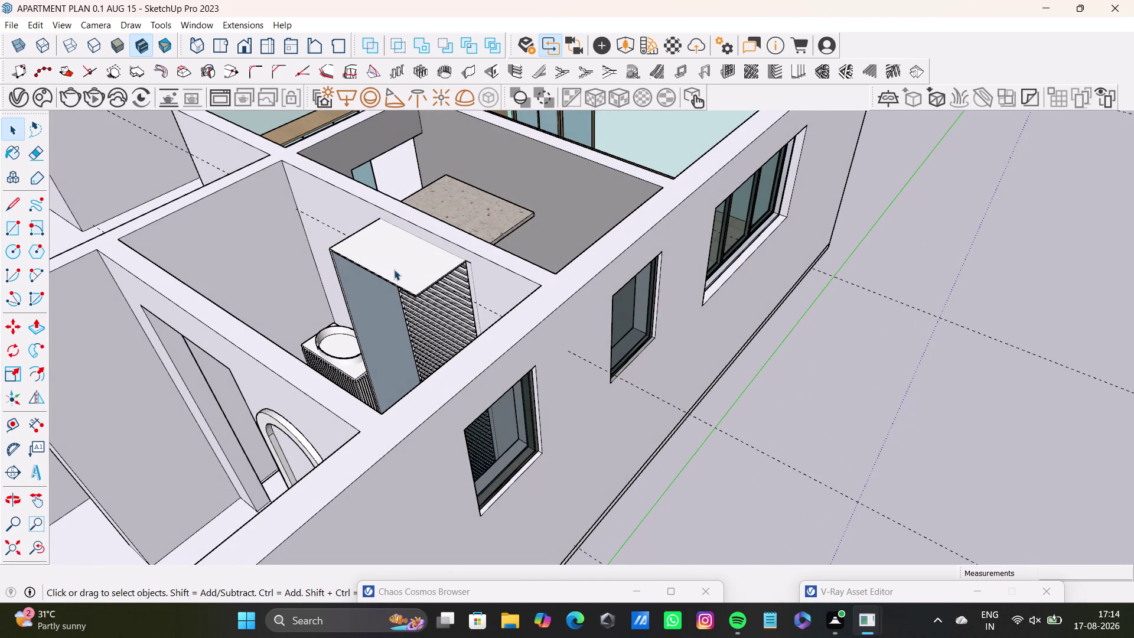
click(394, 269)
Zoom in on the cabinet top, dismiss its context menu, and show the V-Ray Materials list.
scroll(up, 3)
middle_drag(394, 277, 449, 332)
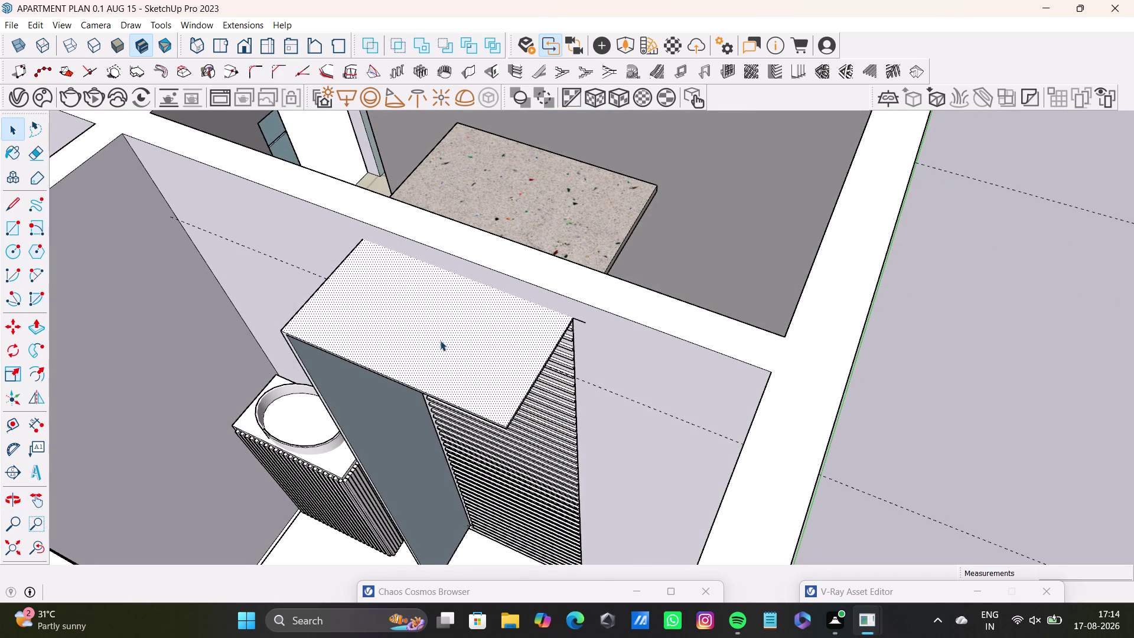
right_click(438, 342)
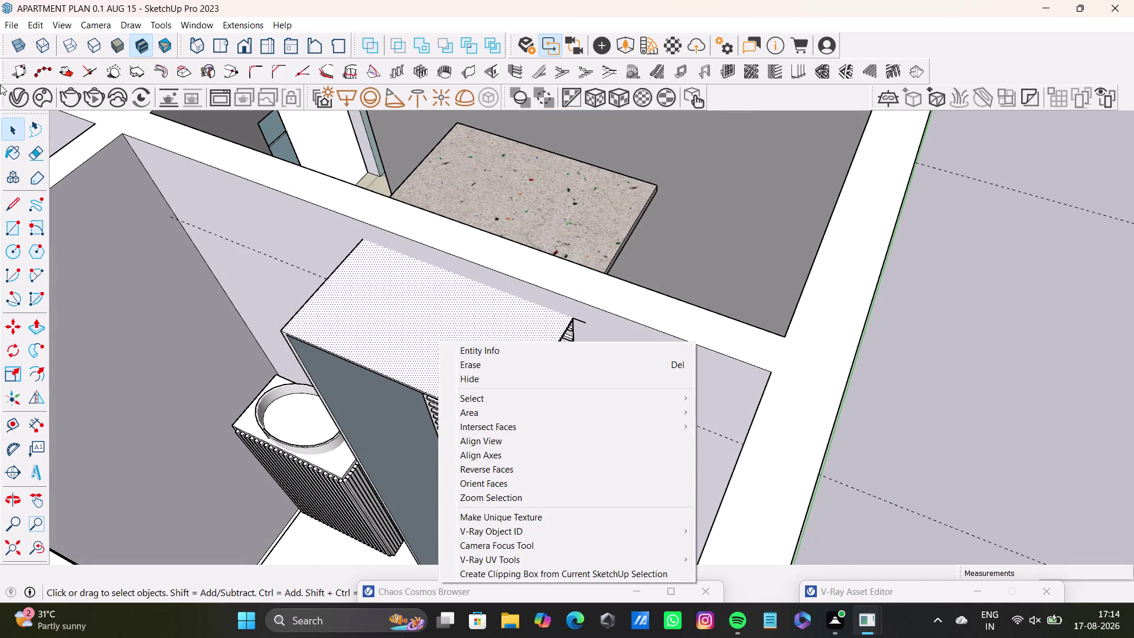
click(14, 97)
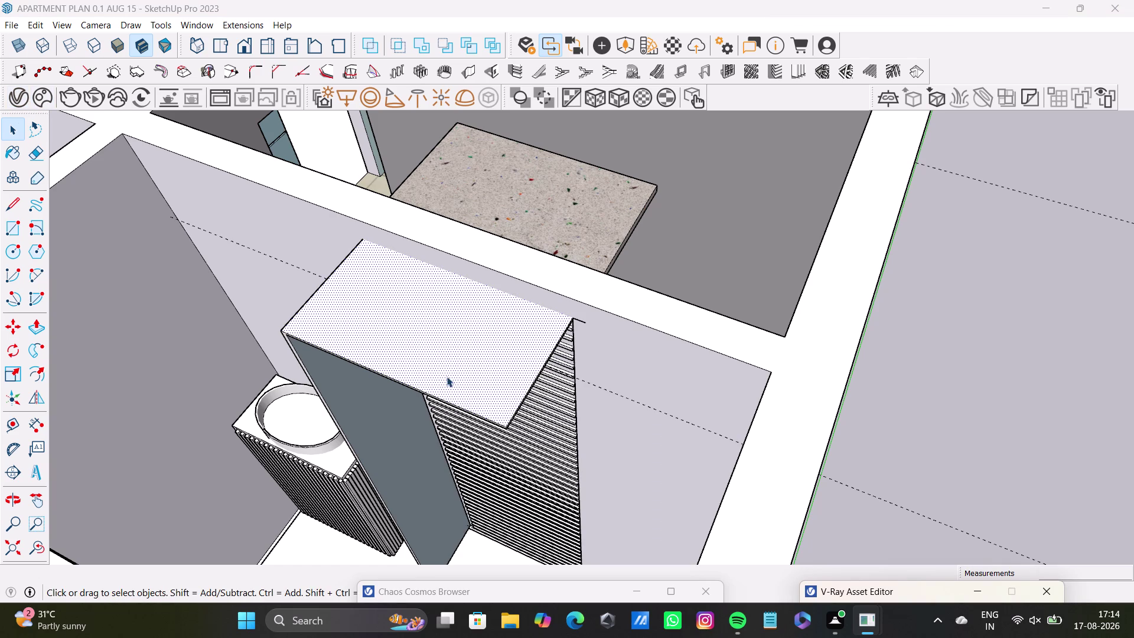
click(47, 93)
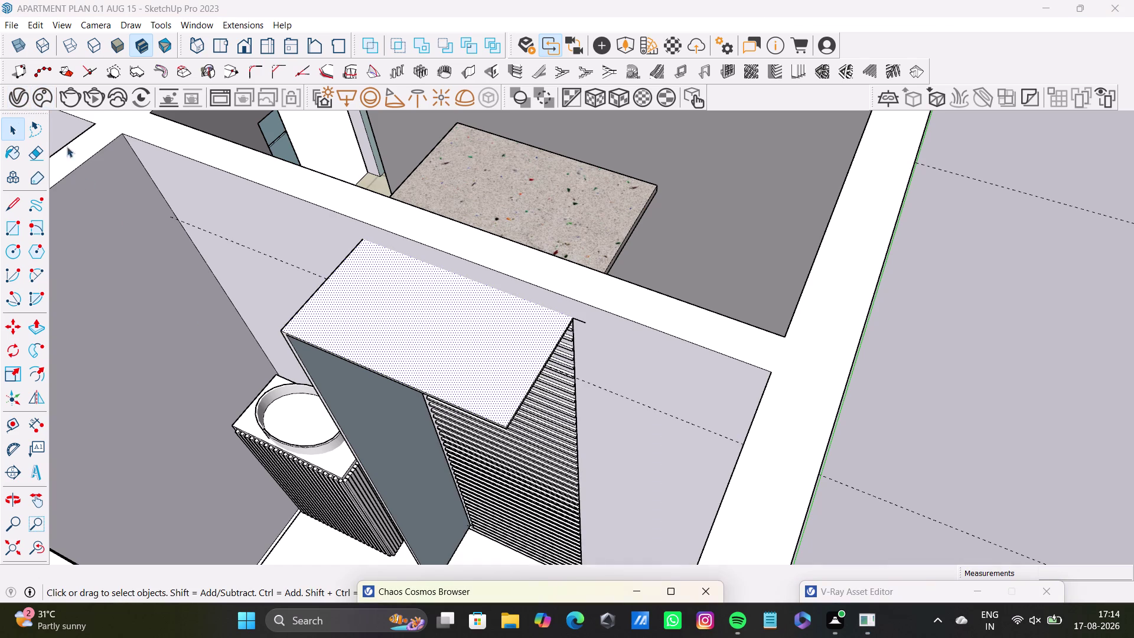
drag(842, 591, 649, 124)
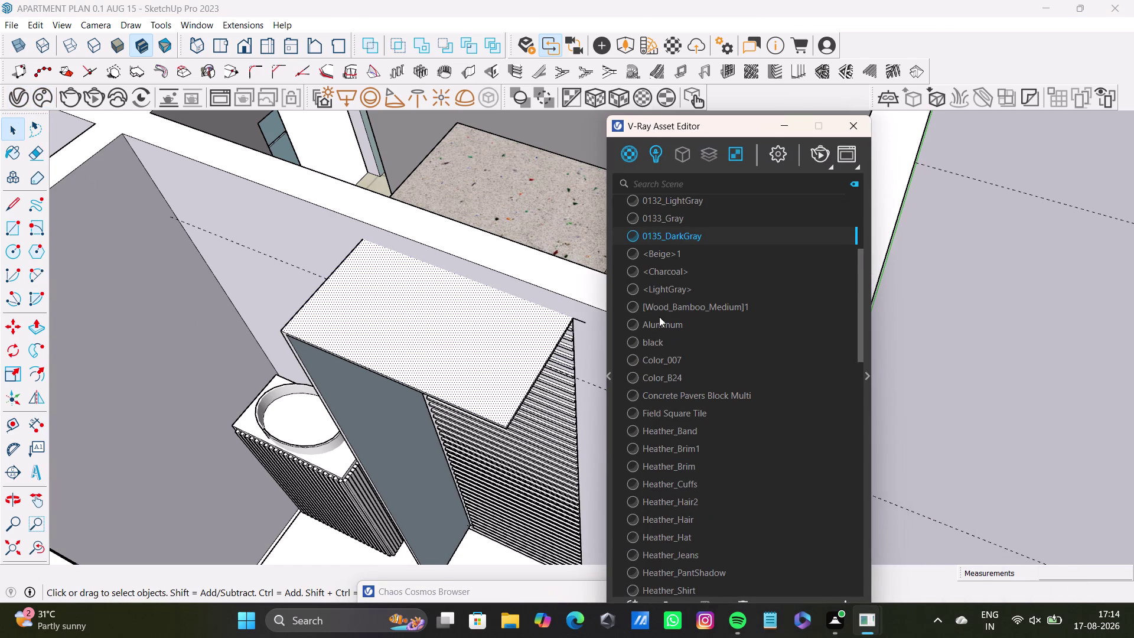
Apply Stone E 150cm#1 to the tall cabinet's top with Apply to Selection.
scroll(down, 3)
scroll(down, 3)
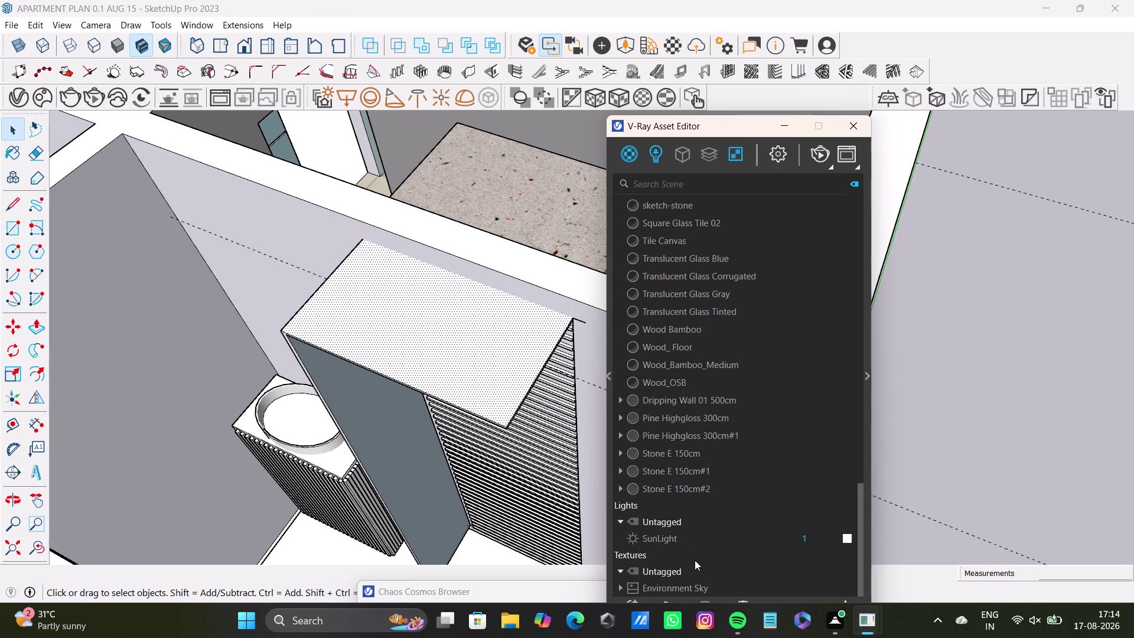
scroll(up, 3)
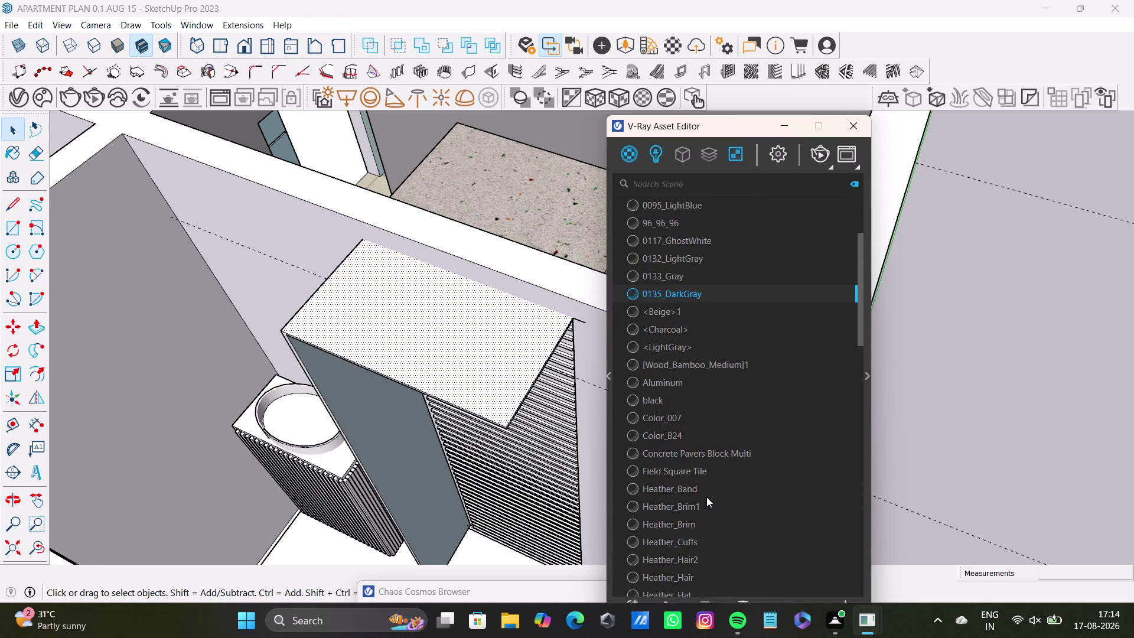
scroll(down, 3)
scroll(down, 3)
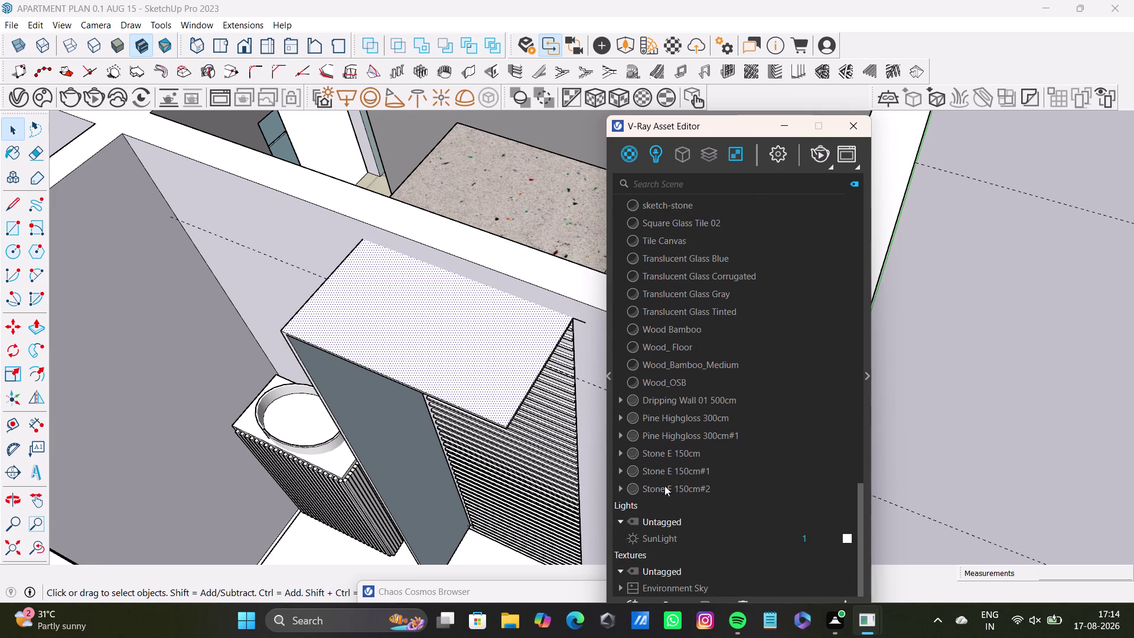
click(688, 475)
right_click(690, 472)
right_click(691, 472)
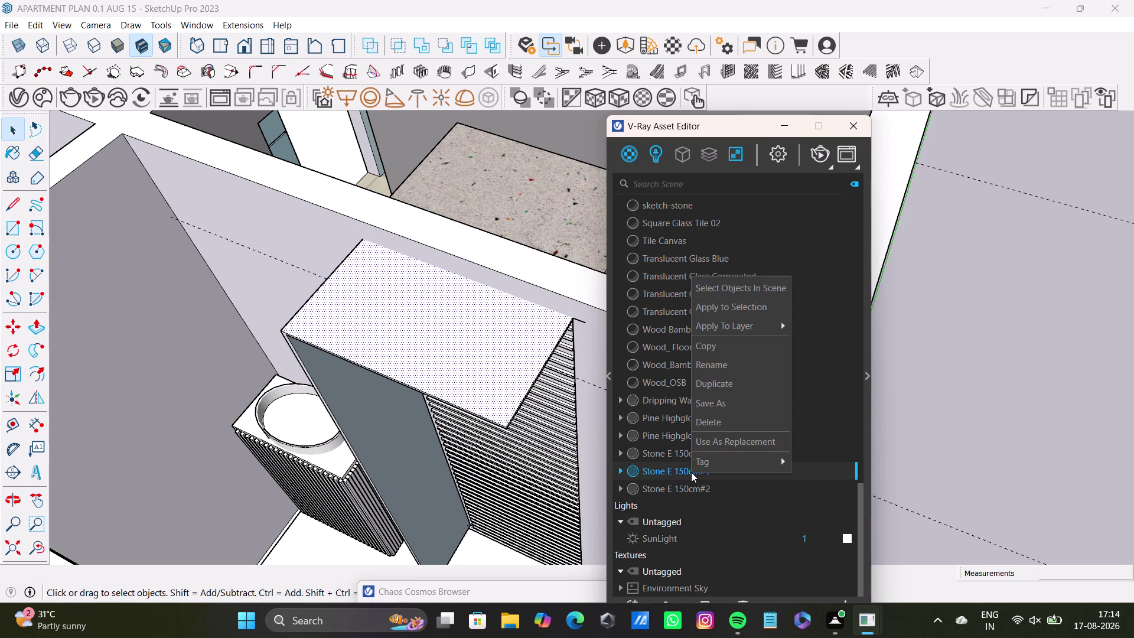
click(726, 312)
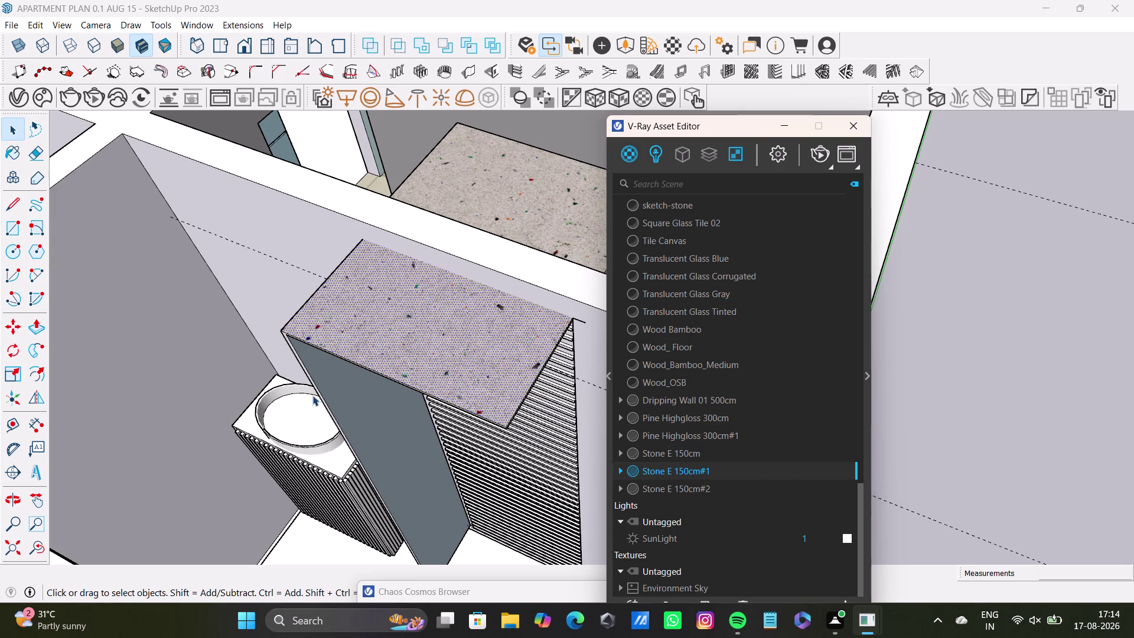
Orbit around the cabinet to face its slatted front panel straight on.
middle_drag(323, 400, 362, 360)
key(space)
click(369, 371)
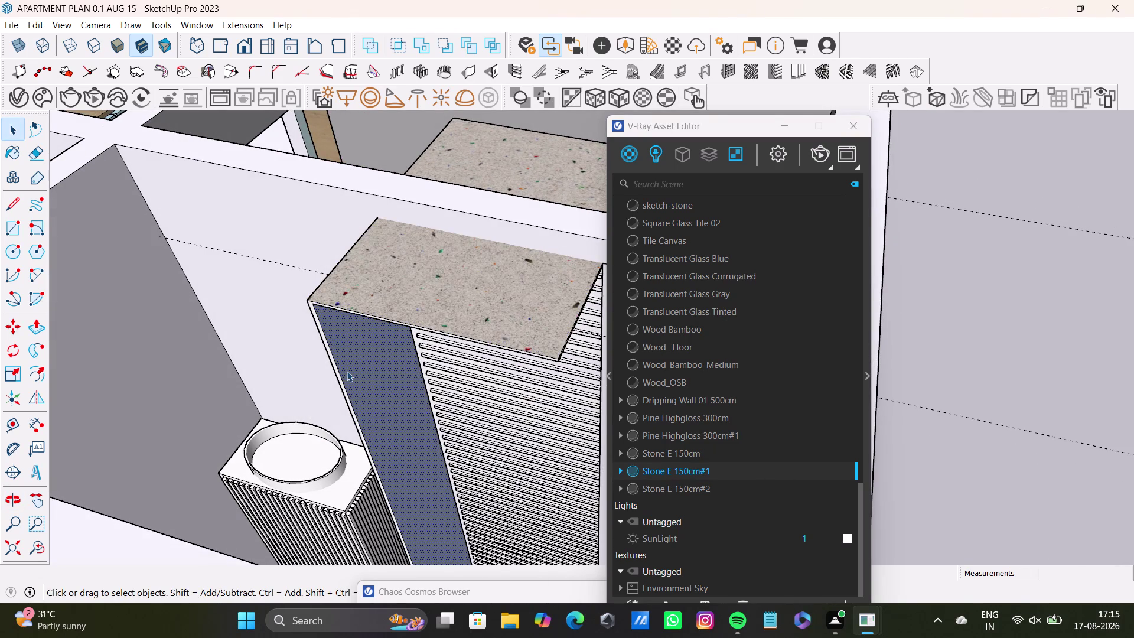
scroll(up, 3)
middle_drag(346, 371, 193, 403)
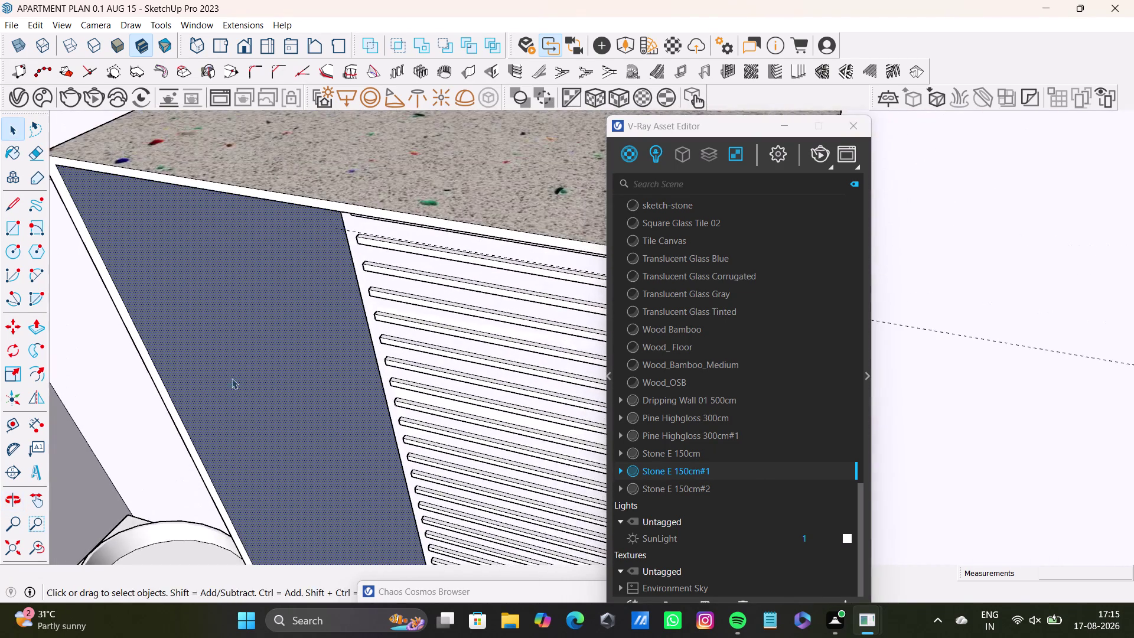
middle_drag(244, 368, 78, 405)
middle_drag(174, 371, 150, 454)
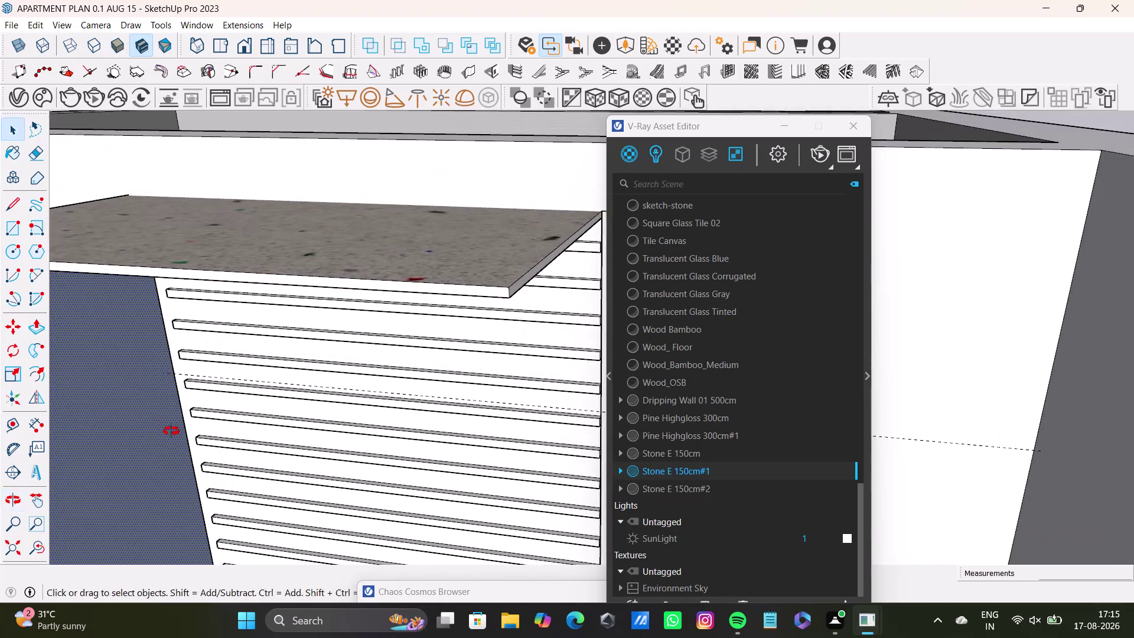
middle_drag(171, 431, 178, 363)
Select the slatted front panel's face and slats inside its group.
click(311, 219)
click(310, 219)
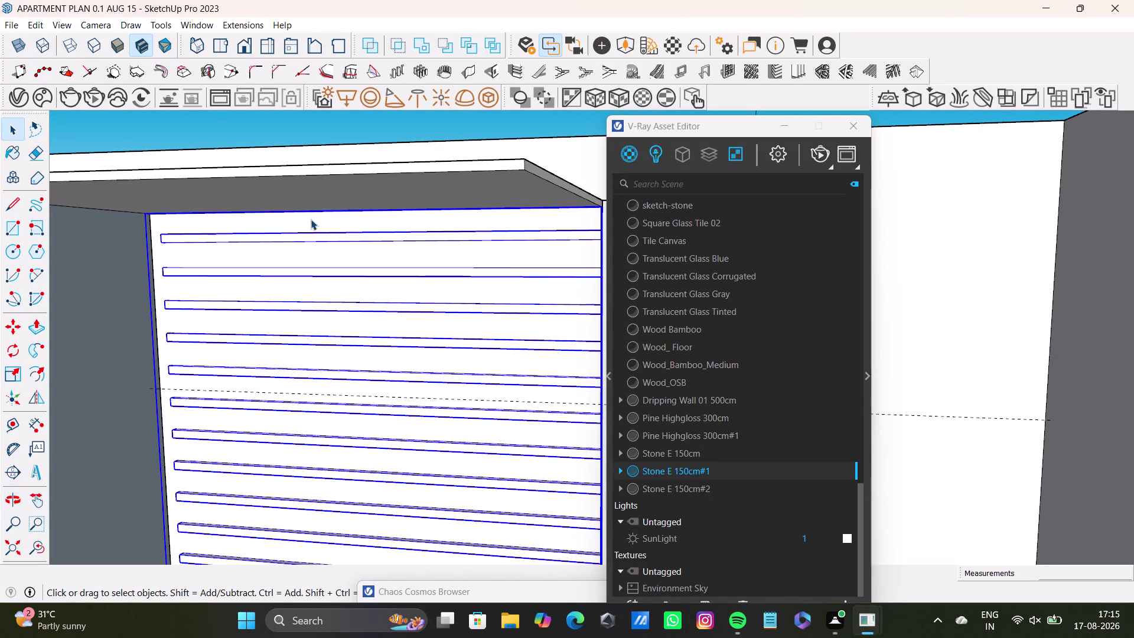
click(310, 219)
click(310, 219)
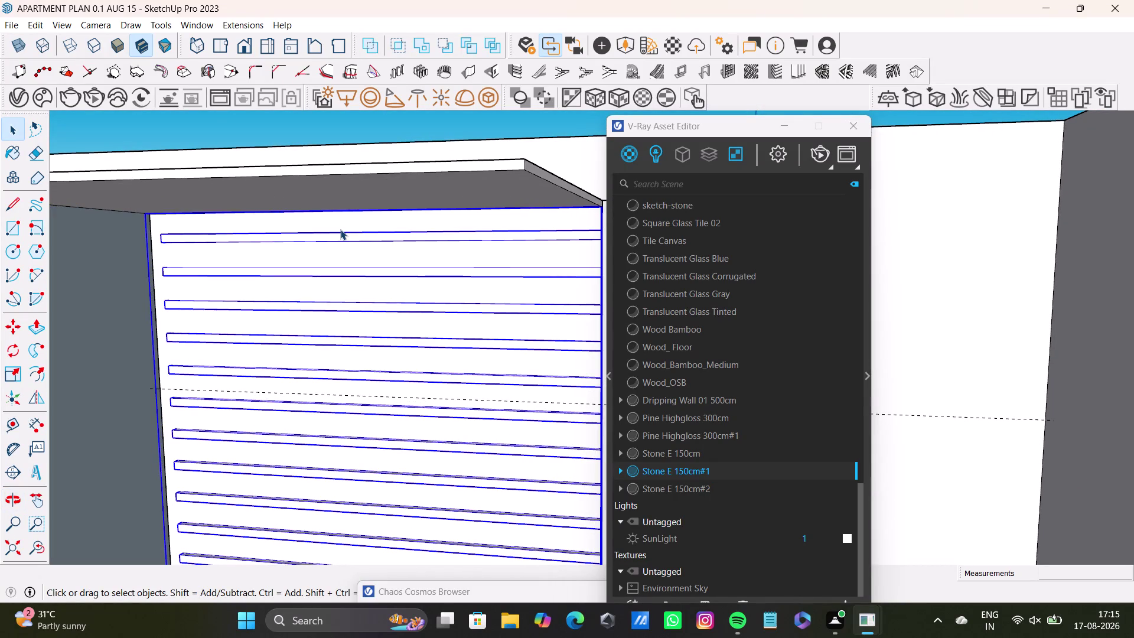
triple_click(340, 229)
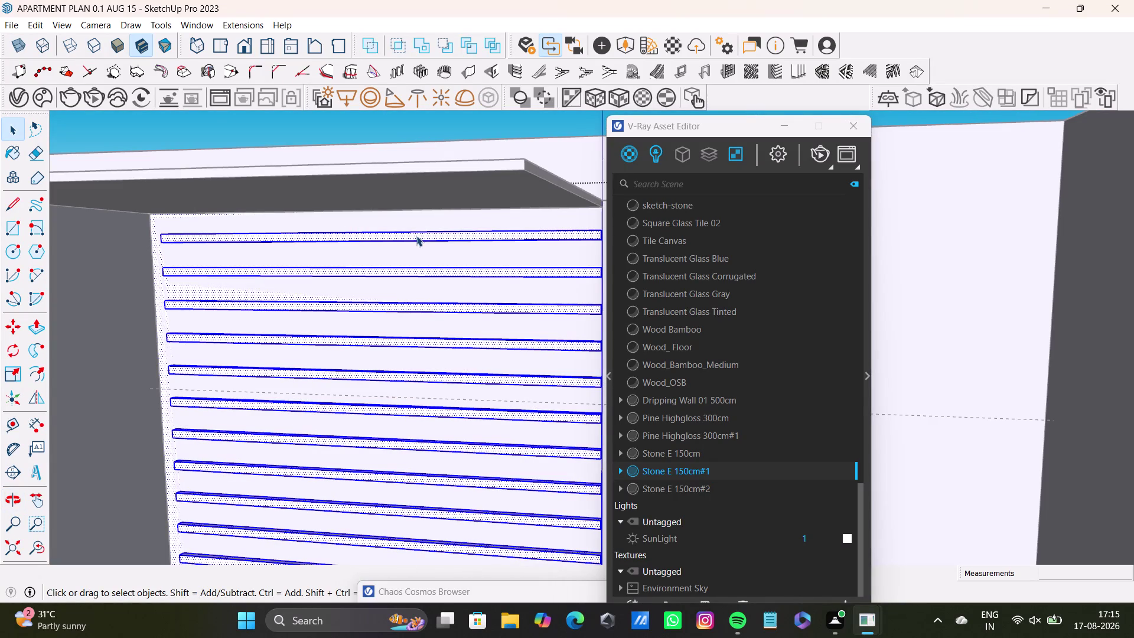
click(434, 223)
click(434, 224)
double_click(434, 224)
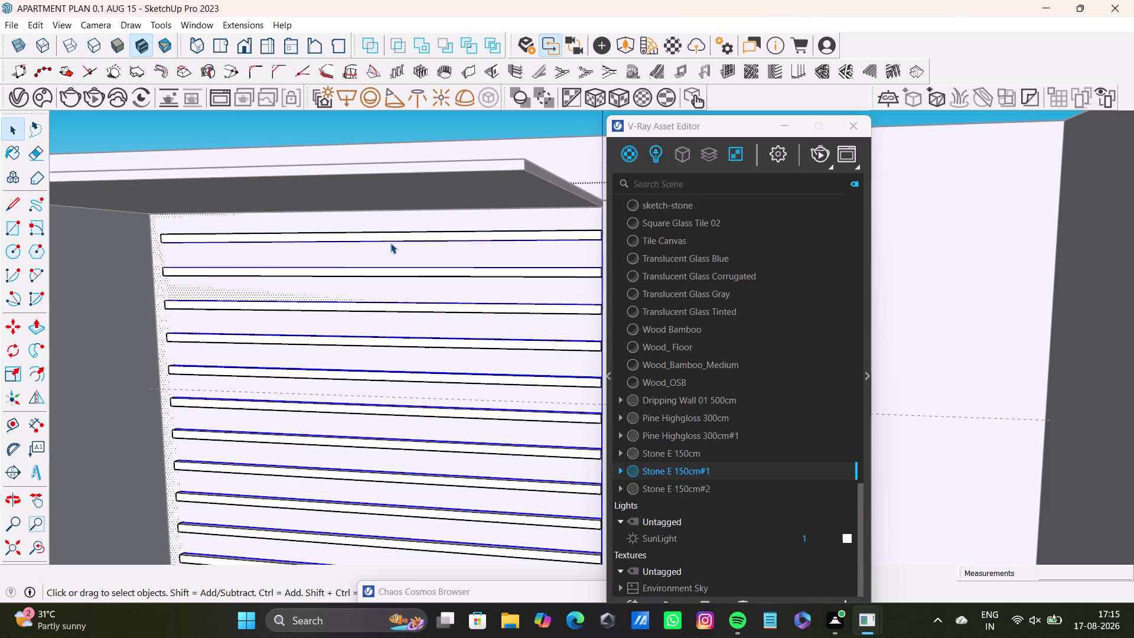
click(397, 287)
click(395, 286)
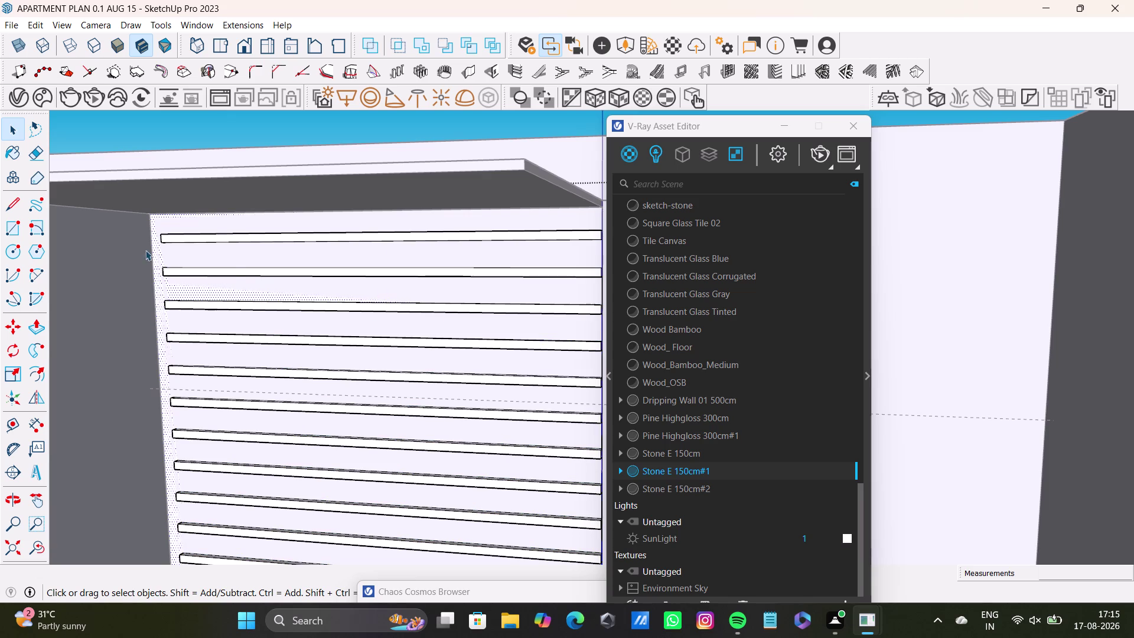
Apply Stone E 150cm#1 to the front face, then undo twice.
right_click(656, 474)
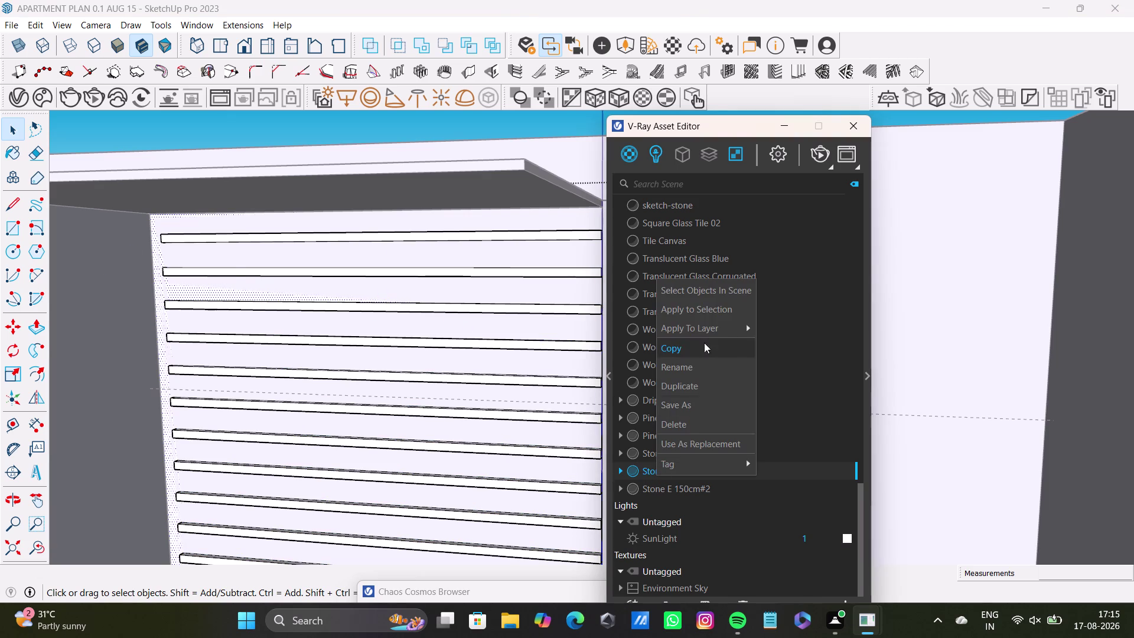
click(708, 318)
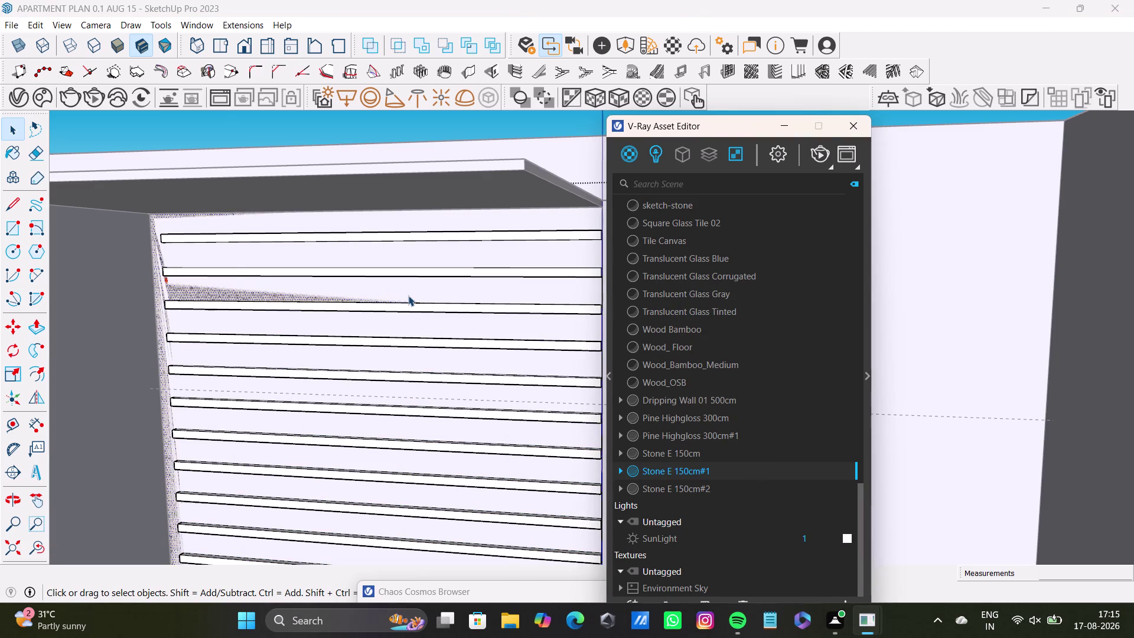
key(ctrl+z)
key(ctrl+z)
scroll(down, 3)
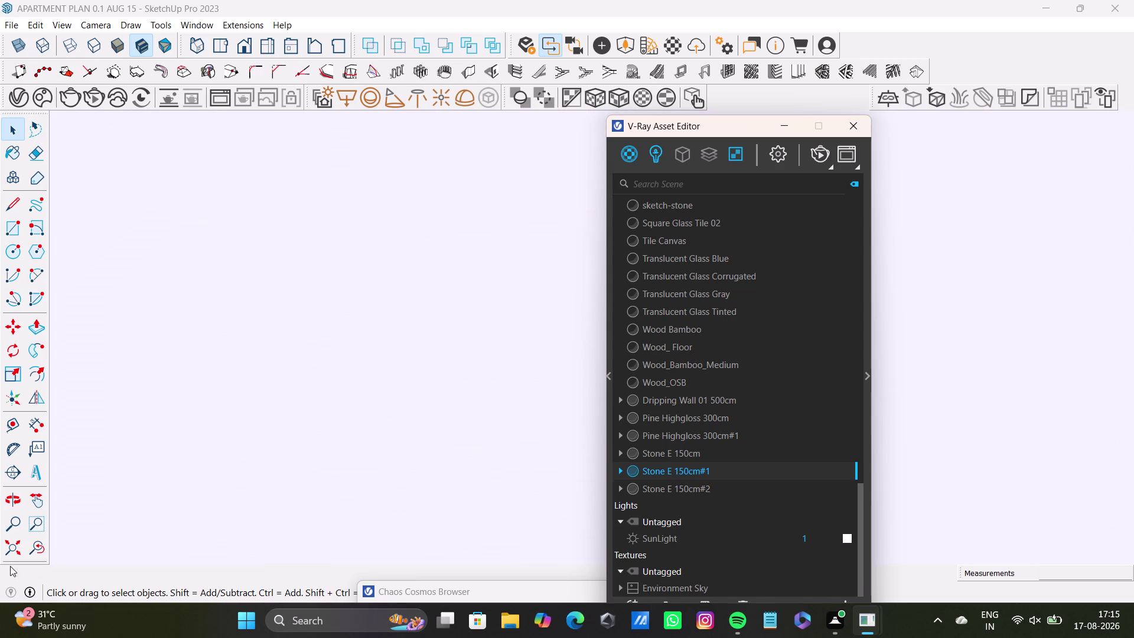
Orbit and zoom from the whole apartment to the bathroom's tall slatted cabinet.
click(20, 542)
middle_drag(435, 386, 393, 616)
scroll(up, 3)
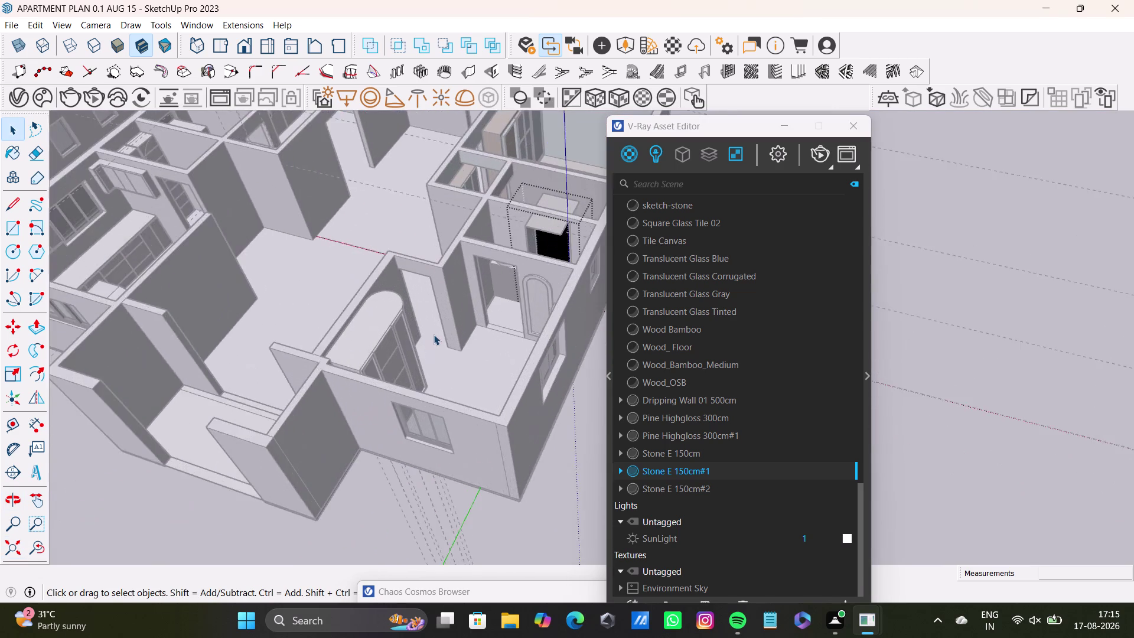
scroll(up, 3)
middle_drag(441, 320, 397, 490)
scroll(up, 3)
middle_drag(452, 359, 553, 358)
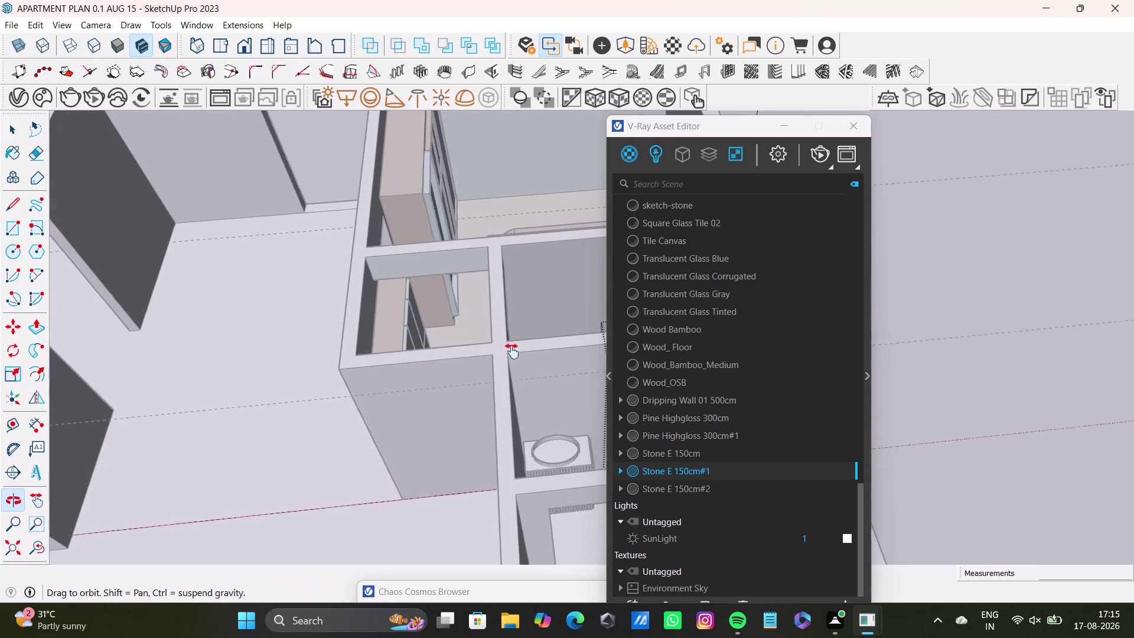
middle_drag(553, 359, 288, 378)
scroll(up, 3)
middle_drag(371, 401, 305, 290)
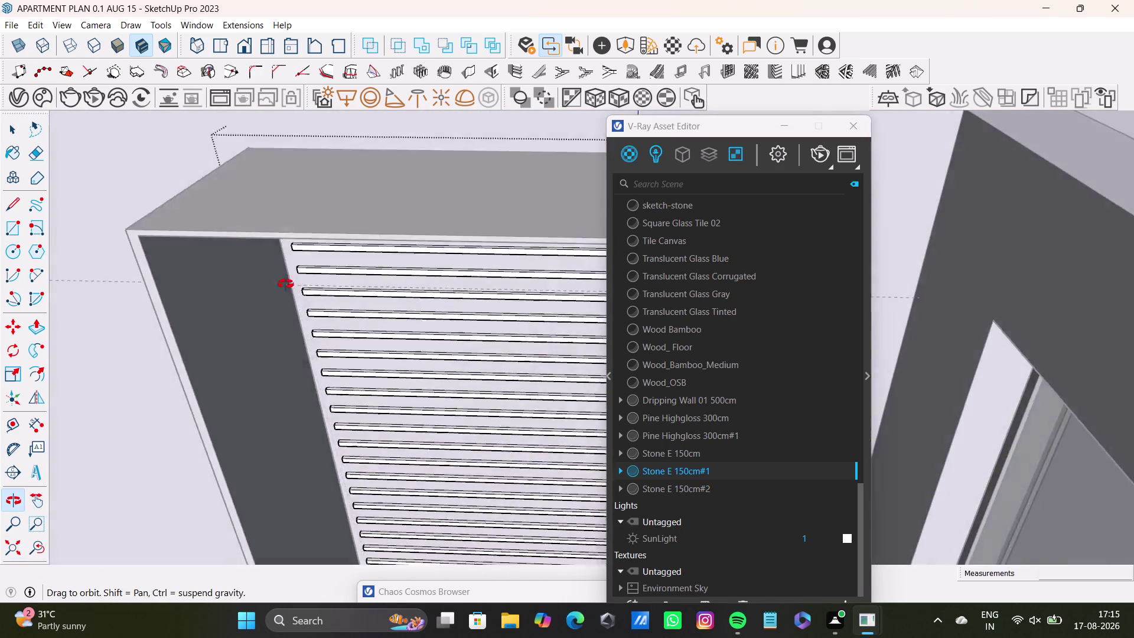
middle_drag(305, 290, 318, 286)
scroll(down, 3)
middle_drag(383, 341, 385, 458)
scroll(up, 3)
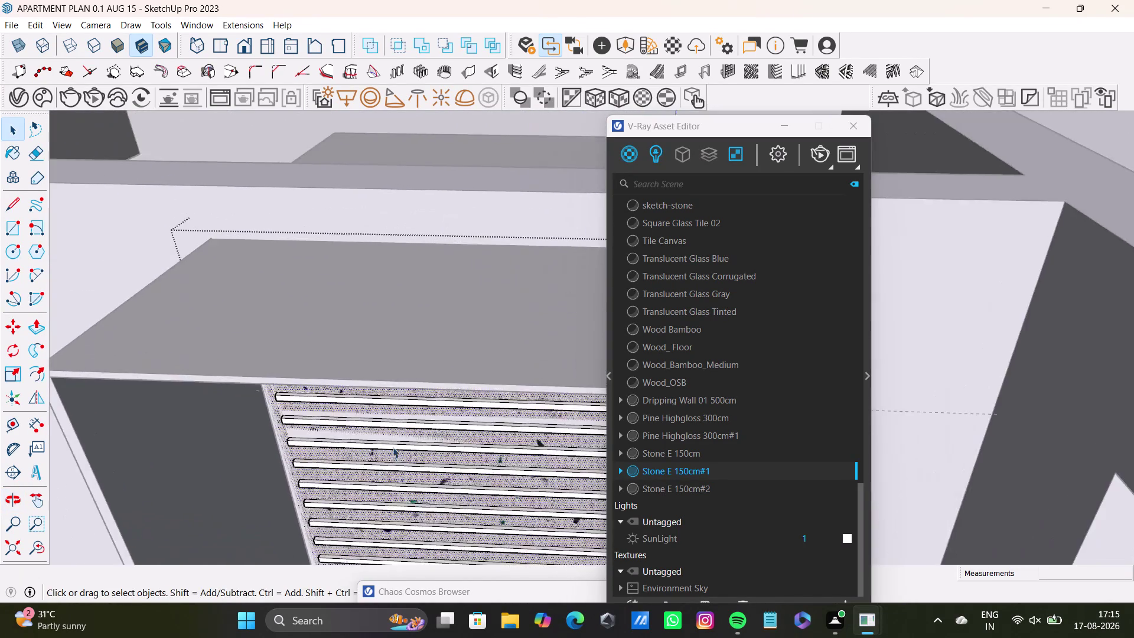
middle_drag(393, 443, 362, 377)
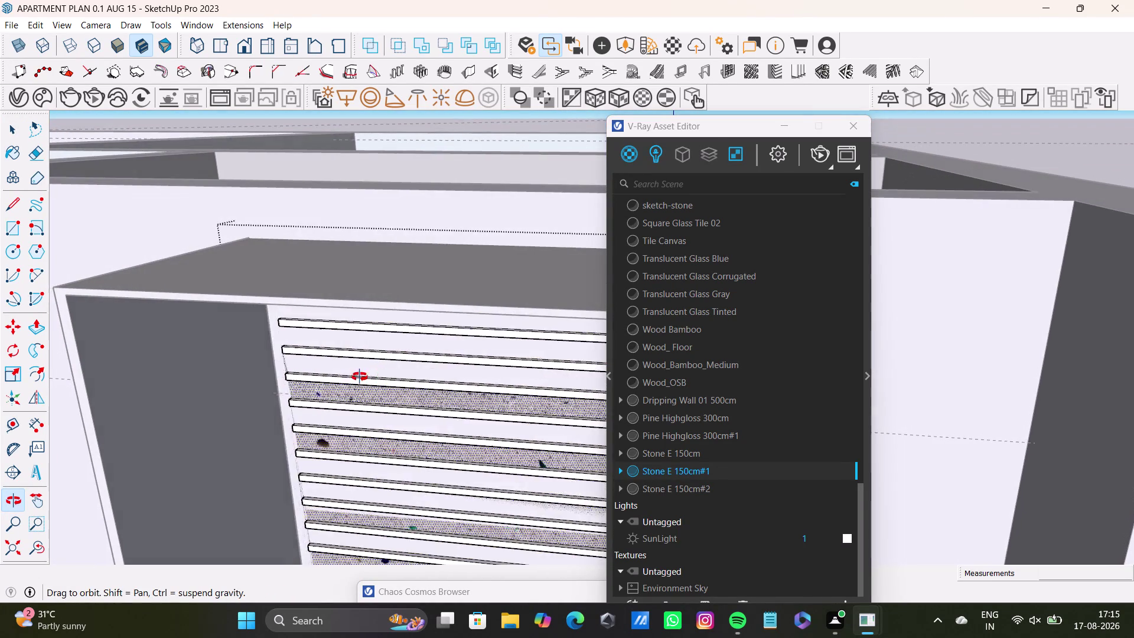
middle_drag(361, 377, 359, 376)
middle_drag(303, 395, 305, 479)
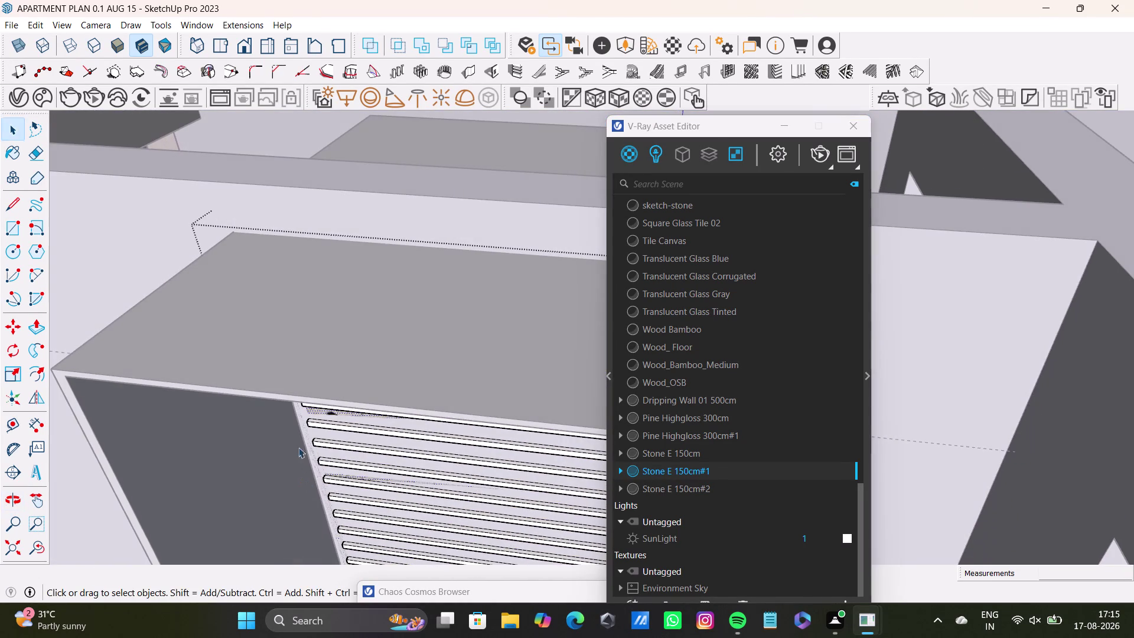
Open the cabinet group and apply Stone E 150cm#1 to its selected top and side panel.
key(space)
click(329, 363)
scroll(down, 3)
double_click(929, 361)
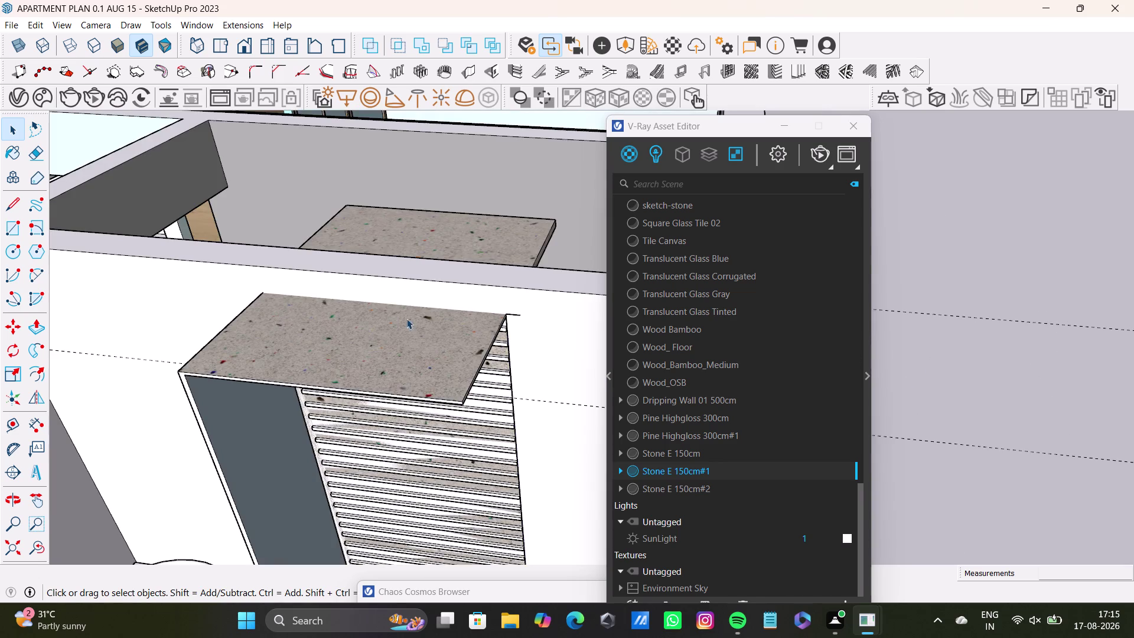
scroll(up, 3)
middle_drag(293, 352, 316, 277)
click(187, 389)
click(233, 393)
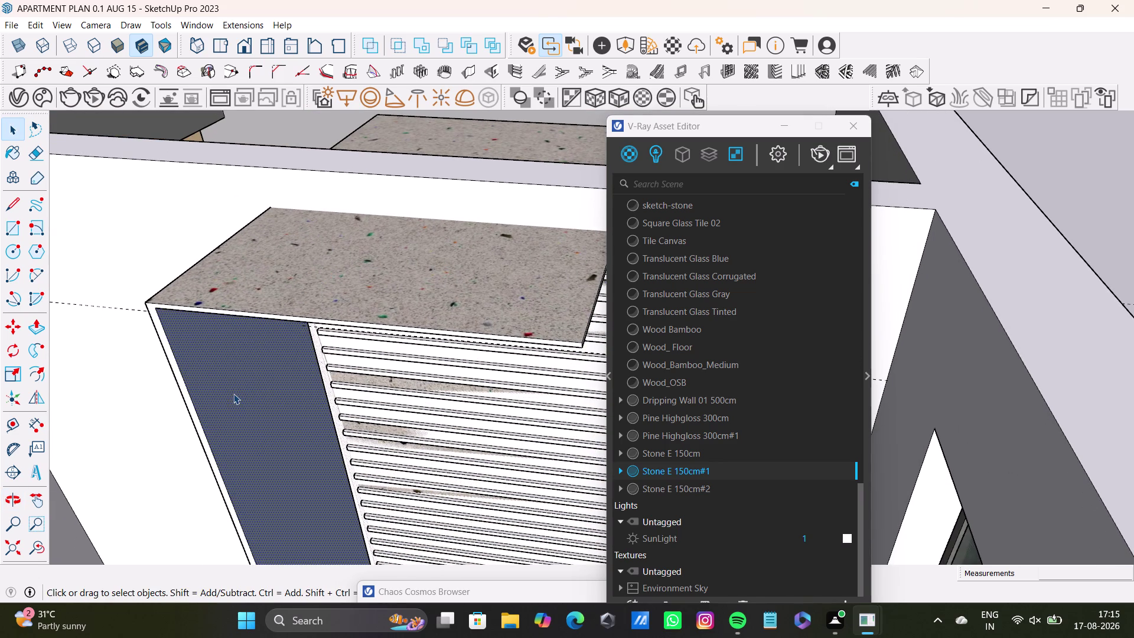
right_click(700, 472)
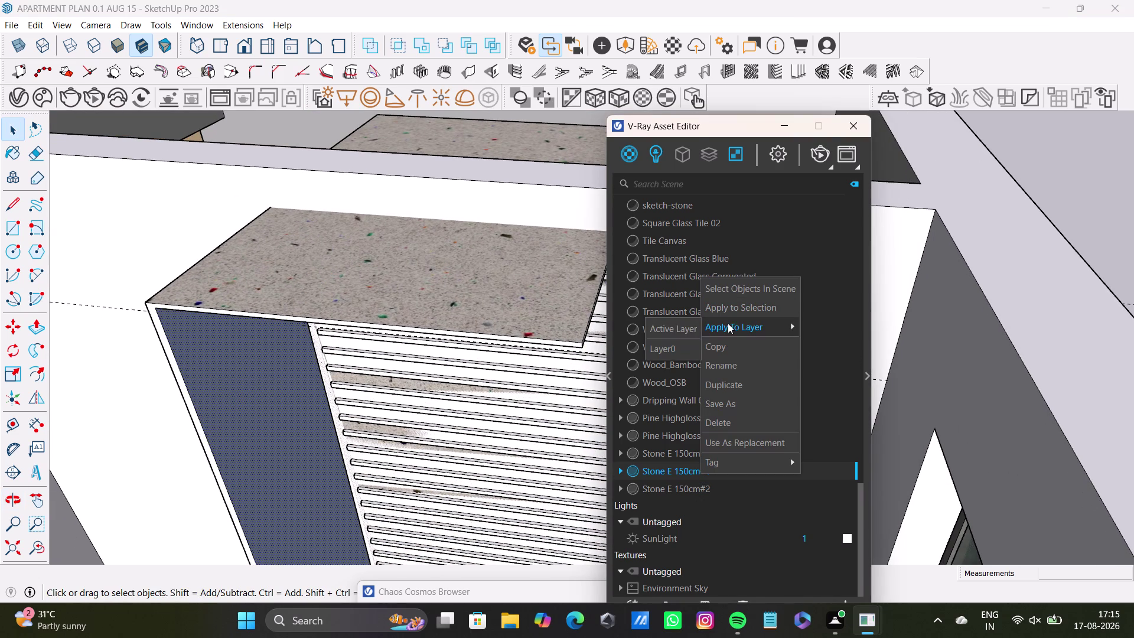
click(734, 314)
Apply Stone E 150cm#1 to the cabinet's outer side face.
middle_drag(274, 410, 521, 428)
middle_drag(485, 461, 493, 438)
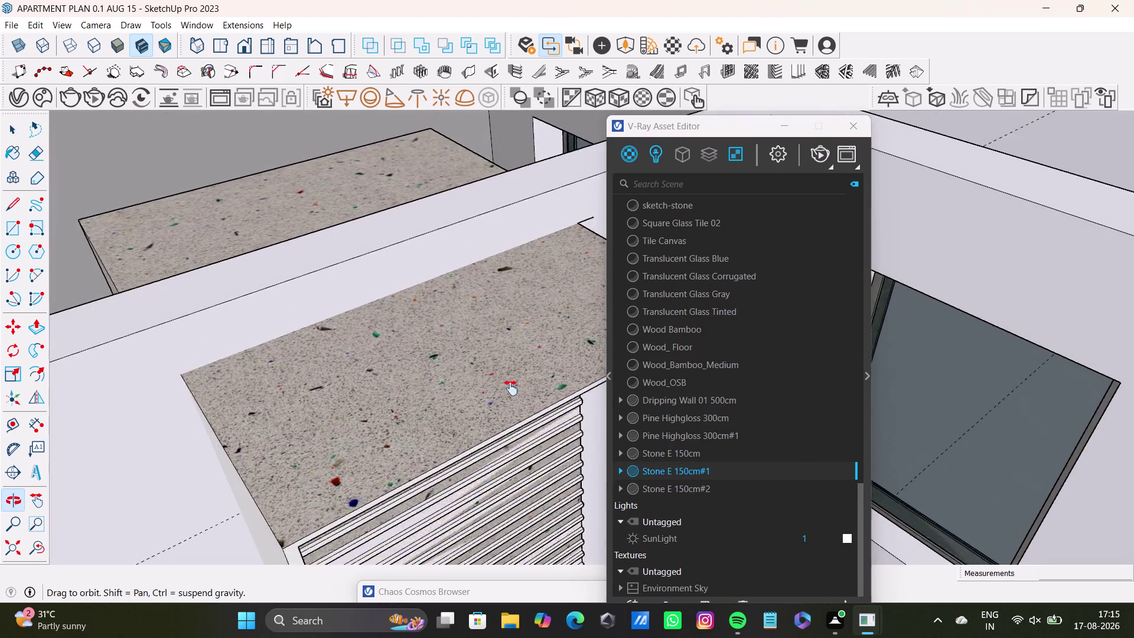
middle_drag(492, 438, 527, 304)
middle_drag(295, 401, 391, 396)
click(392, 395)
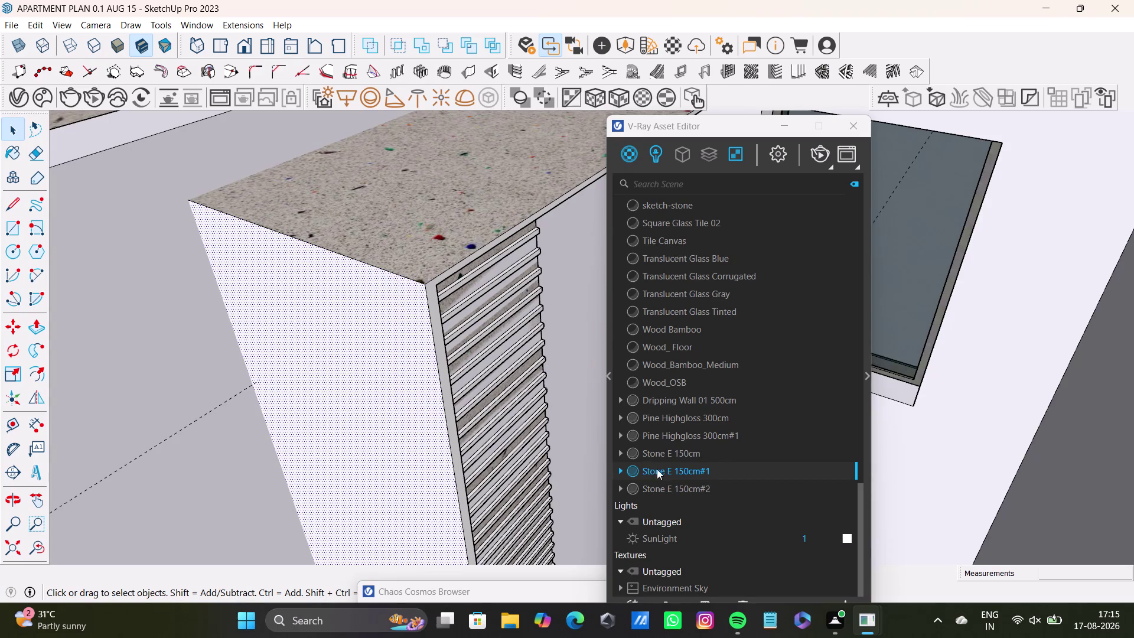
right_click(657, 469)
right_click(657, 469)
click(688, 310)
Select the face beside the cabinet slats and bring up its options.
middle_drag(495, 388, 470, 391)
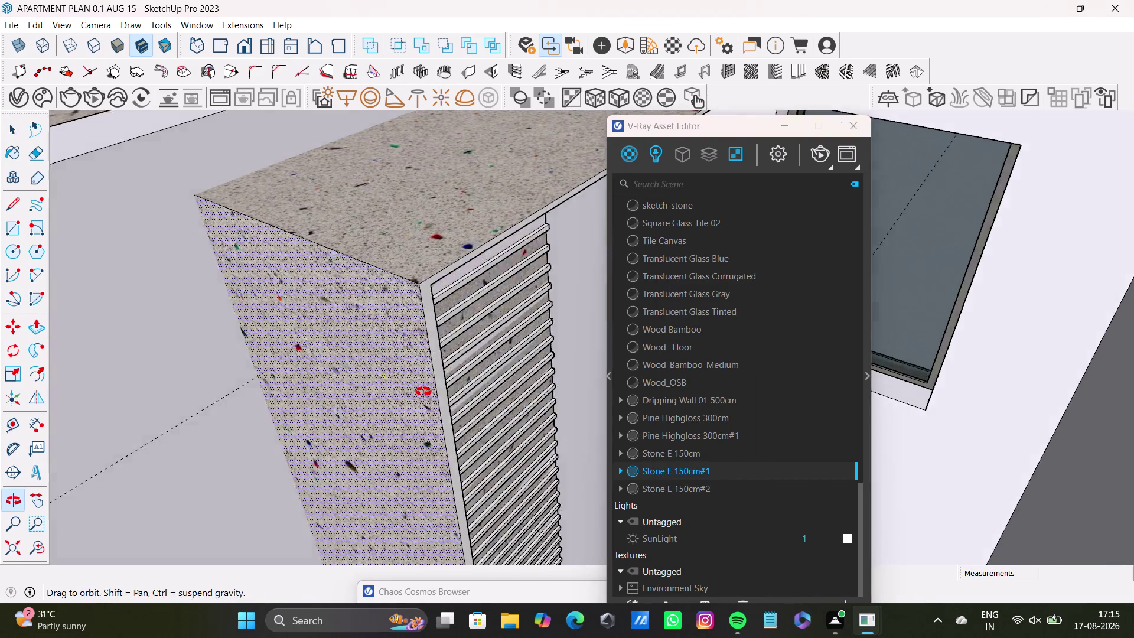
middle_drag(470, 392, 416, 391)
key(space)
click(413, 351)
right_click(413, 352)
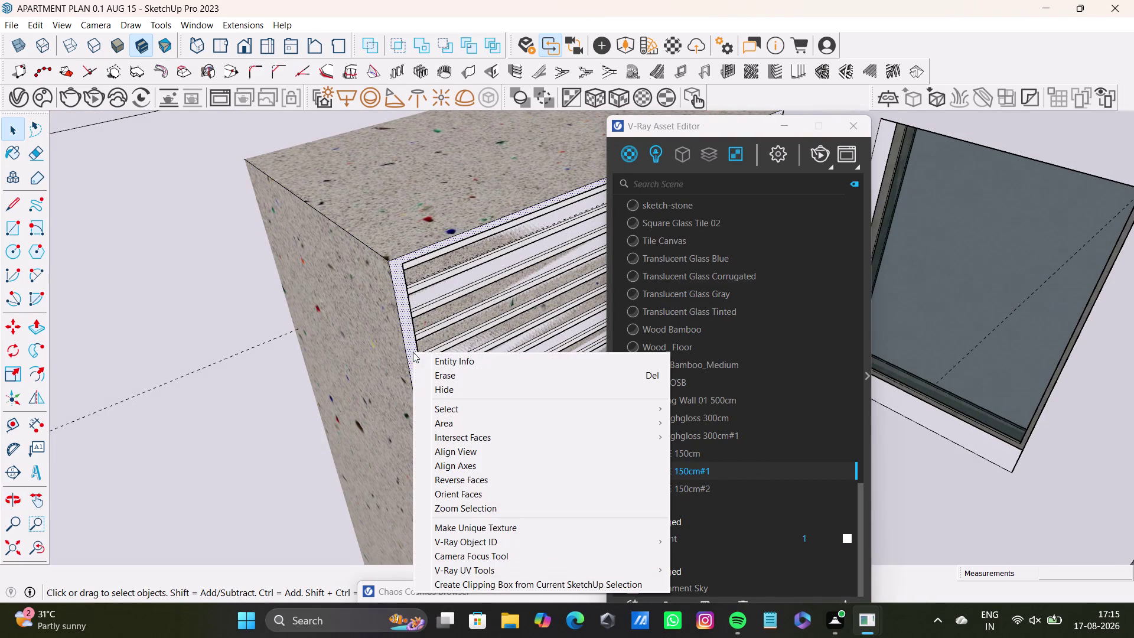
Apply Stone E 150cm#1 to the selected slatted front and view the result.
right_click(763, 471)
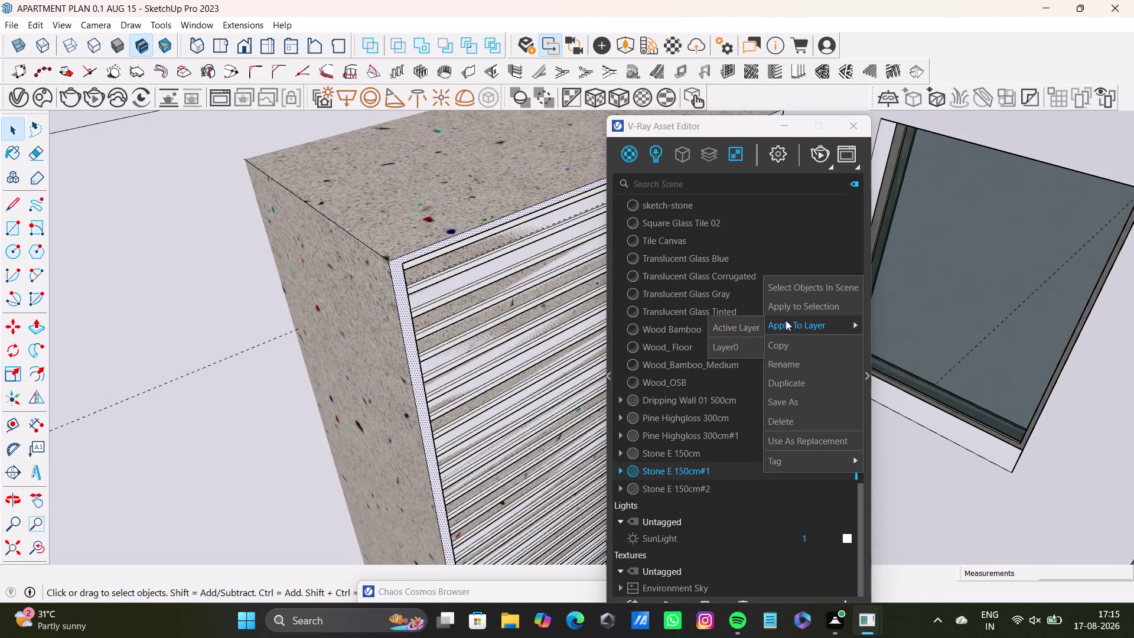
click(789, 310)
key(space)
scroll(down, 3)
middle_drag(435, 391, 214, 410)
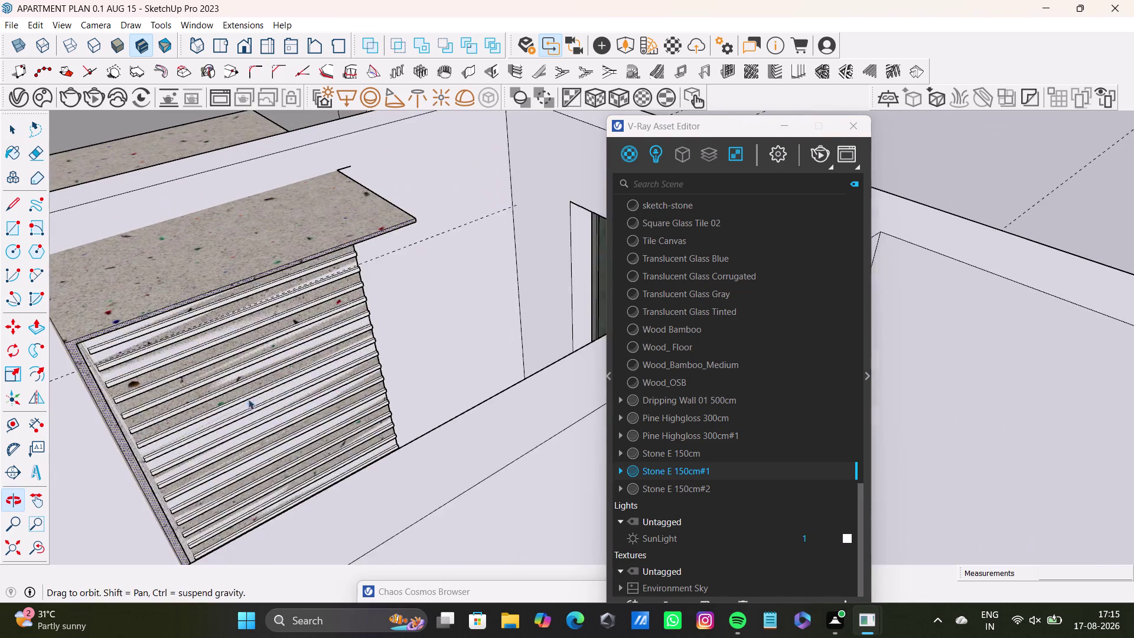
middle_drag(315, 386, 151, 453)
Move the view over to the bathroom vanity.
scroll(down, 3)
middle_drag(279, 388, 462, 484)
scroll(up, 3)
middle_drag(415, 534, 432, 397)
scroll(up, 3)
middle_drag(433, 396, 433, 503)
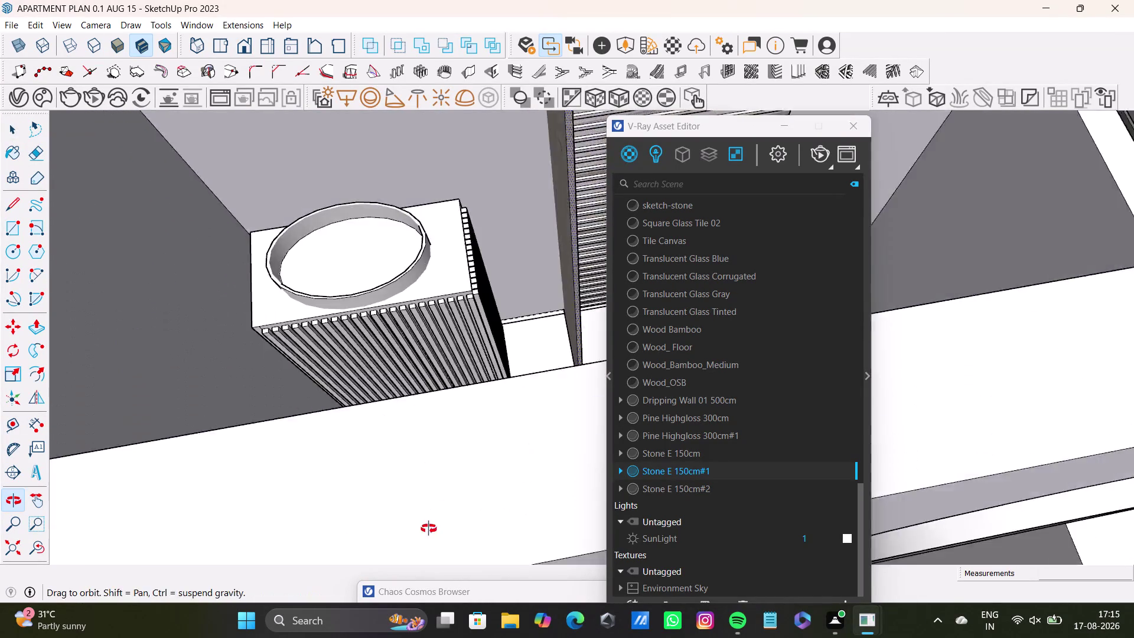
Open the basin vanity group and select its top face.
middle_drag(433, 502, 423, 560)
scroll(up, 3)
middle_drag(416, 348, 415, 564)
scroll(up, 3)
click(465, 421)
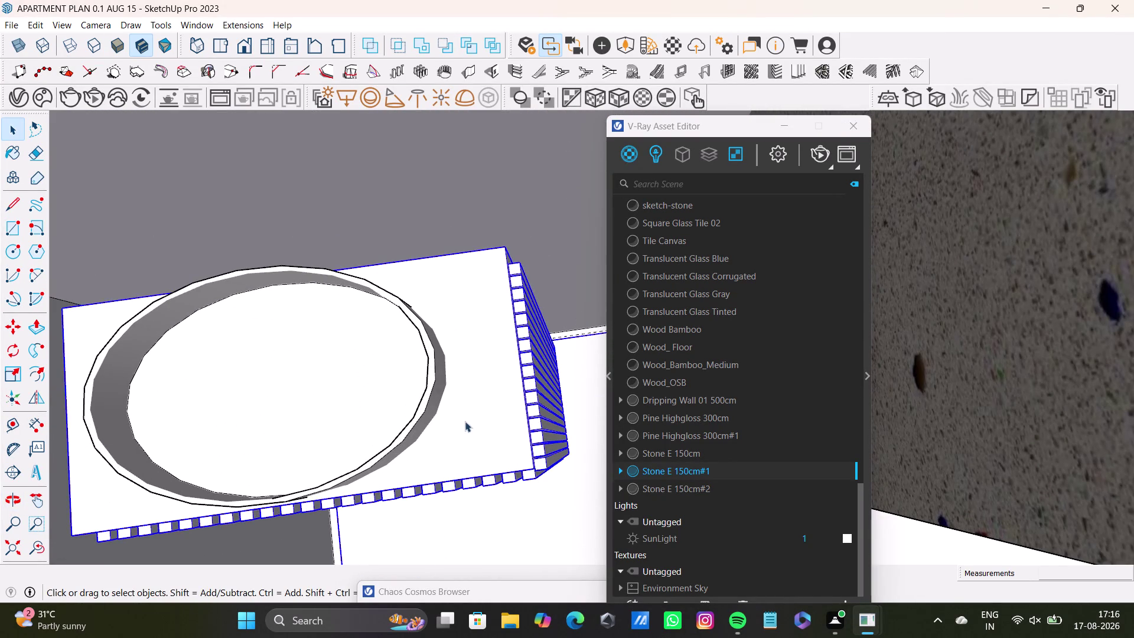
double_click(479, 423)
click(490, 435)
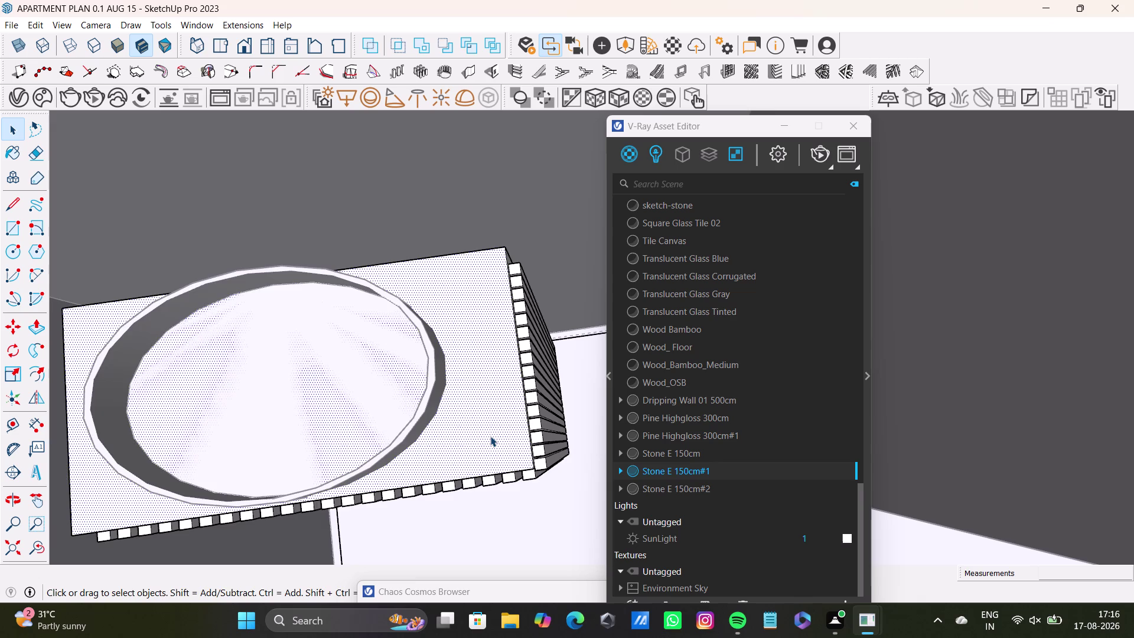
Add another vanity face to the selection, seen from the slatted side.
scroll(up, 3)
middle_drag(490, 435, 485, 381)
scroll(up, 3)
middle_drag(504, 381, 502, 290)
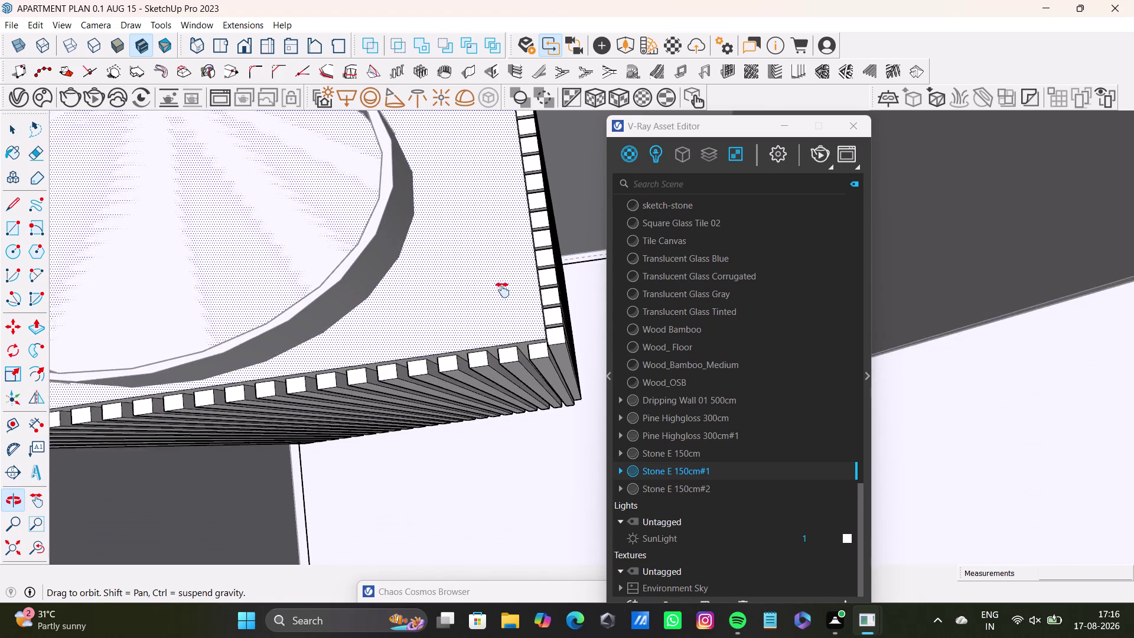
middle_drag(502, 289, 432, 568)
scroll(up, 3)
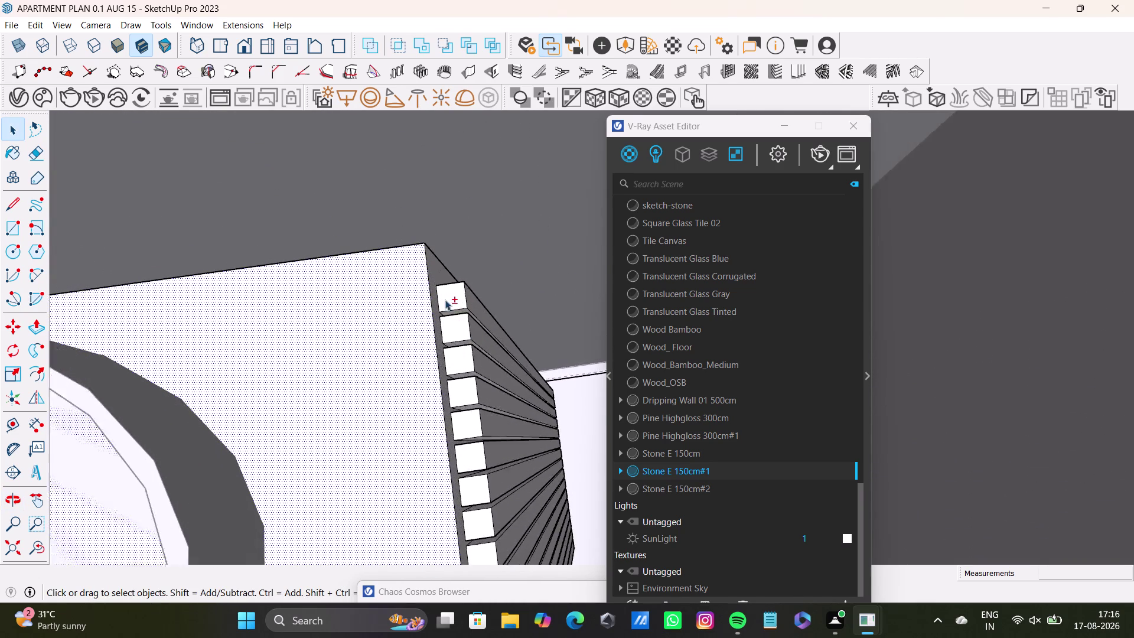
scroll(up, 3)
click(435, 251)
Add the rest of the vanity top around the basin to the selection.
scroll(down, 3)
middle_drag(421, 487, 422, 486)
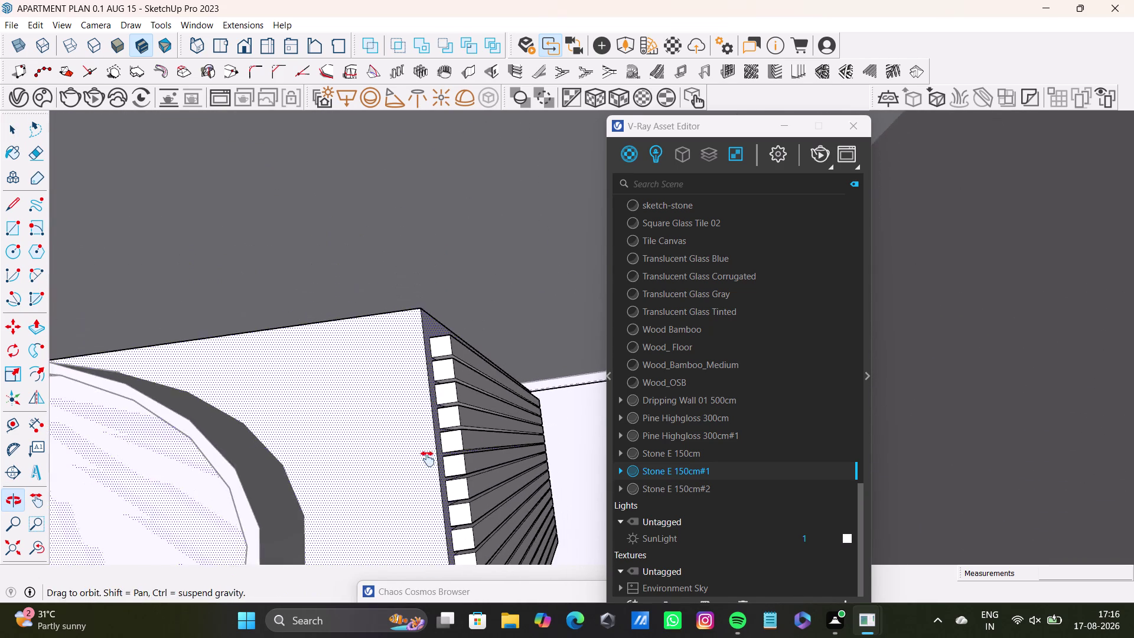
middle_drag(422, 485, 485, 290)
scroll(up, 3)
middle_drag(441, 469, 497, 268)
scroll(up, 3)
middle_drag(500, 334, 487, 219)
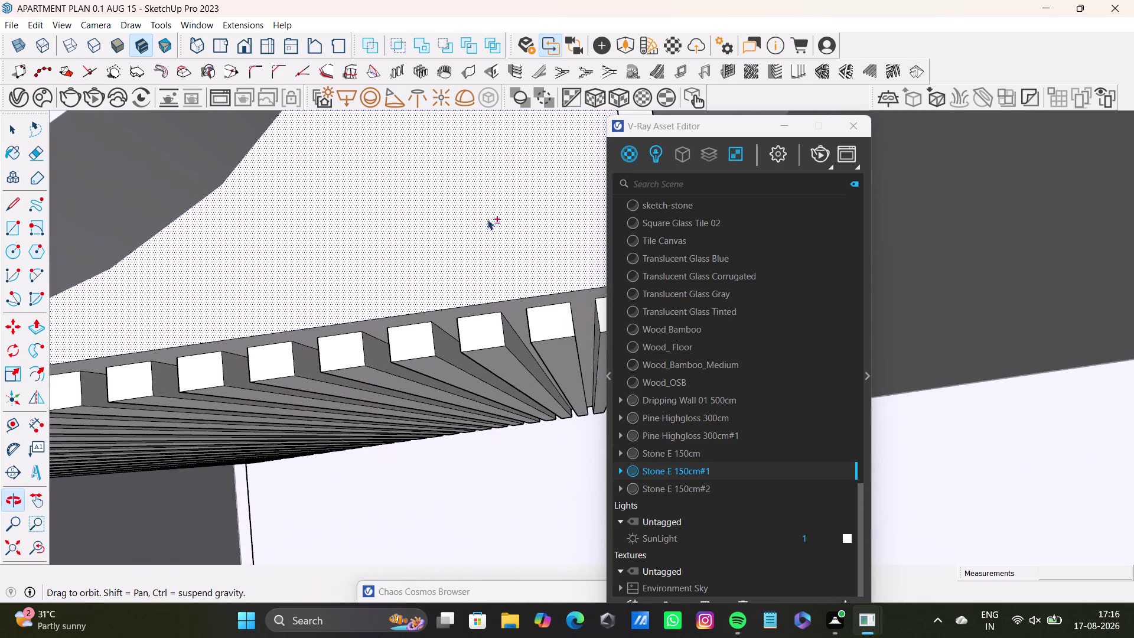
click(582, 307)
Apply Stone E 150cm#1 to the selected vanity top faces.
right_click(659, 474)
right_click(658, 474)
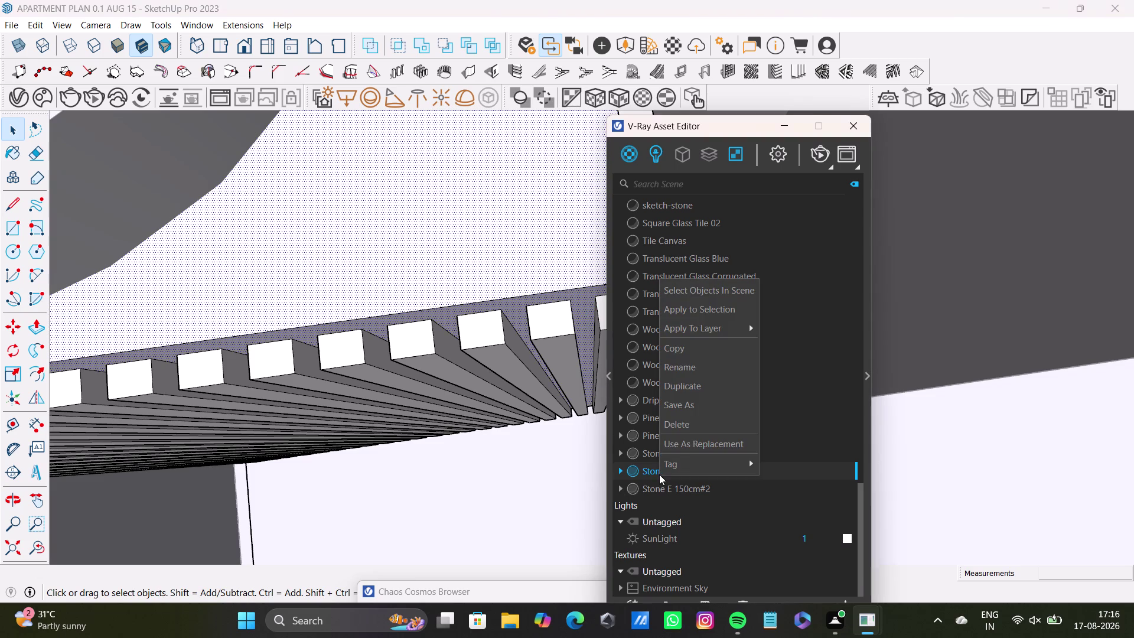
click(699, 313)
scroll(down, 3)
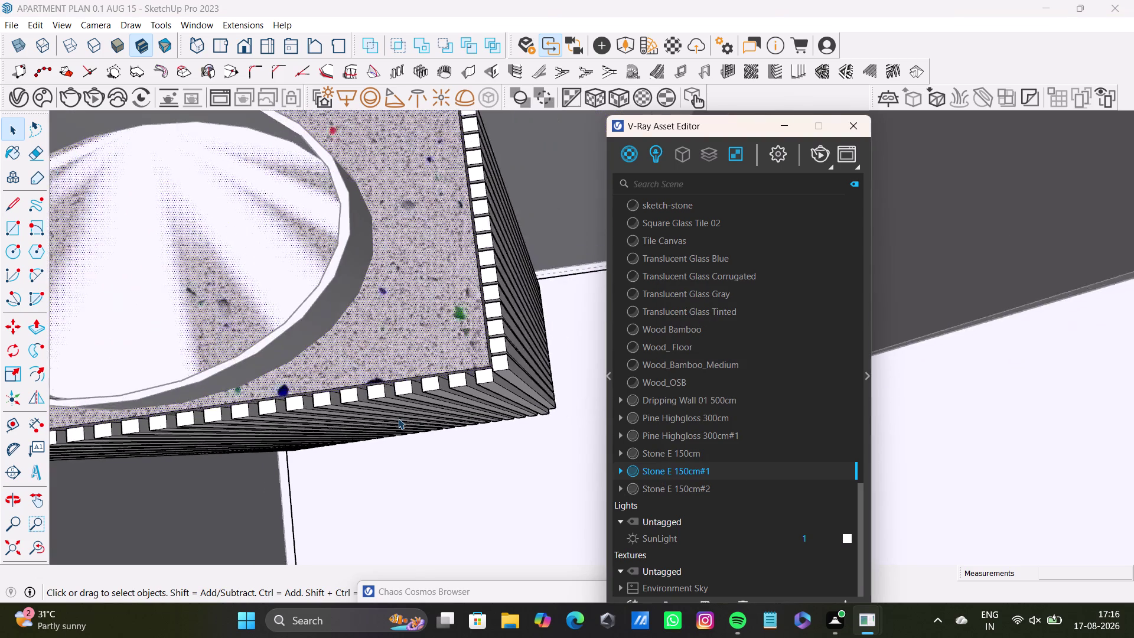
scroll(down, 3)
scroll(down, 3)
key(space)
key(space)
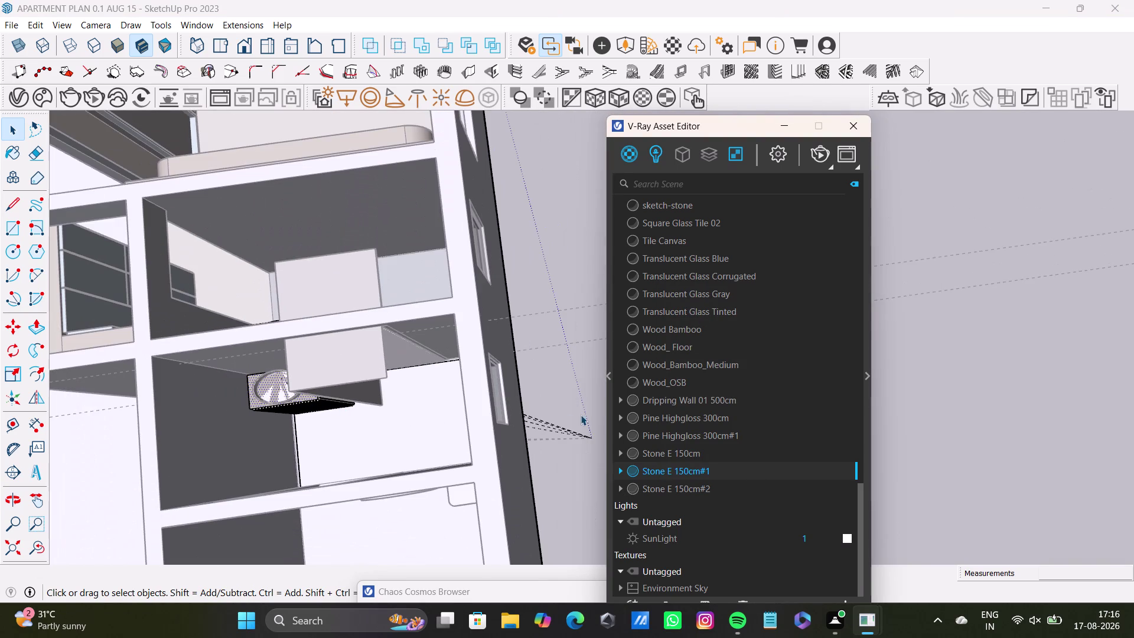
Click in the model, then save it with Ctrl+S.
click(598, 366)
double_click(576, 360)
click(576, 360)
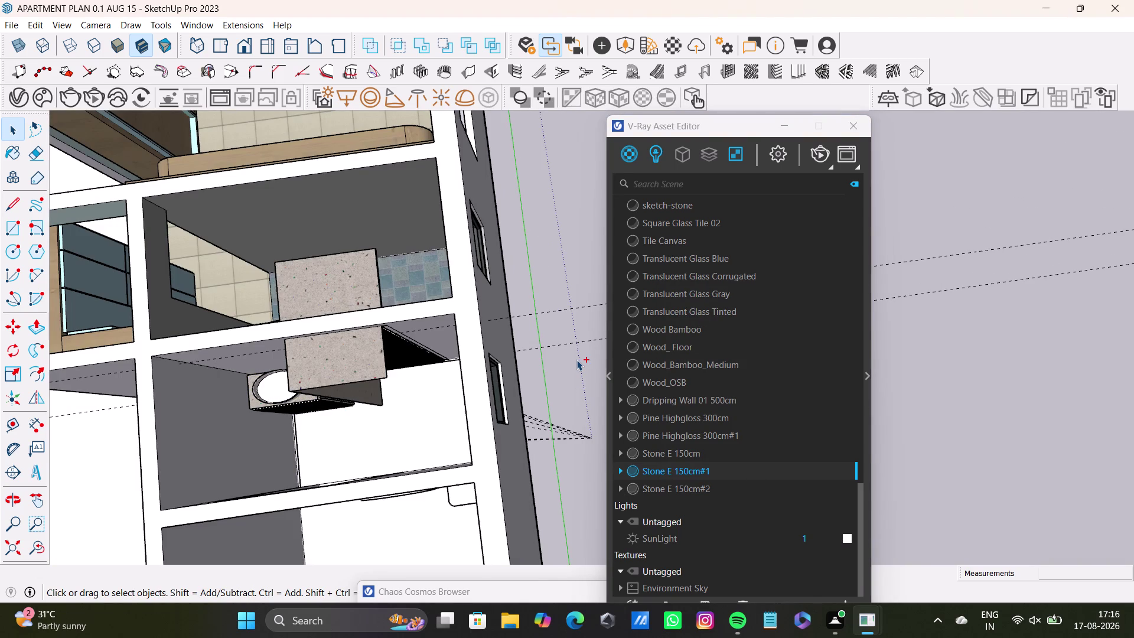
key(ctrl+s)
key(ctrl+s)
key(ctrl+s)
key(ctrl+s)
key(ctrl+s)
key(ctrl+s)
Close the V-Ray Asset Editor and bring up Chaos Cosmos's downloaded stone materials.
click(857, 125)
click(852, 127)
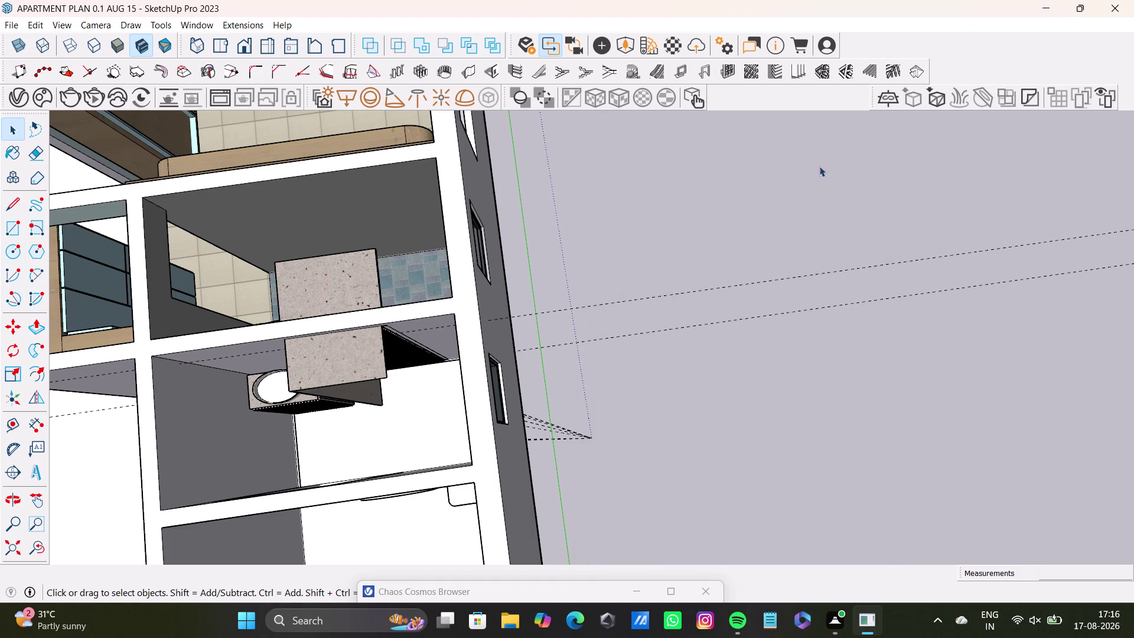
drag(573, 589, 708, 189)
click(838, 198)
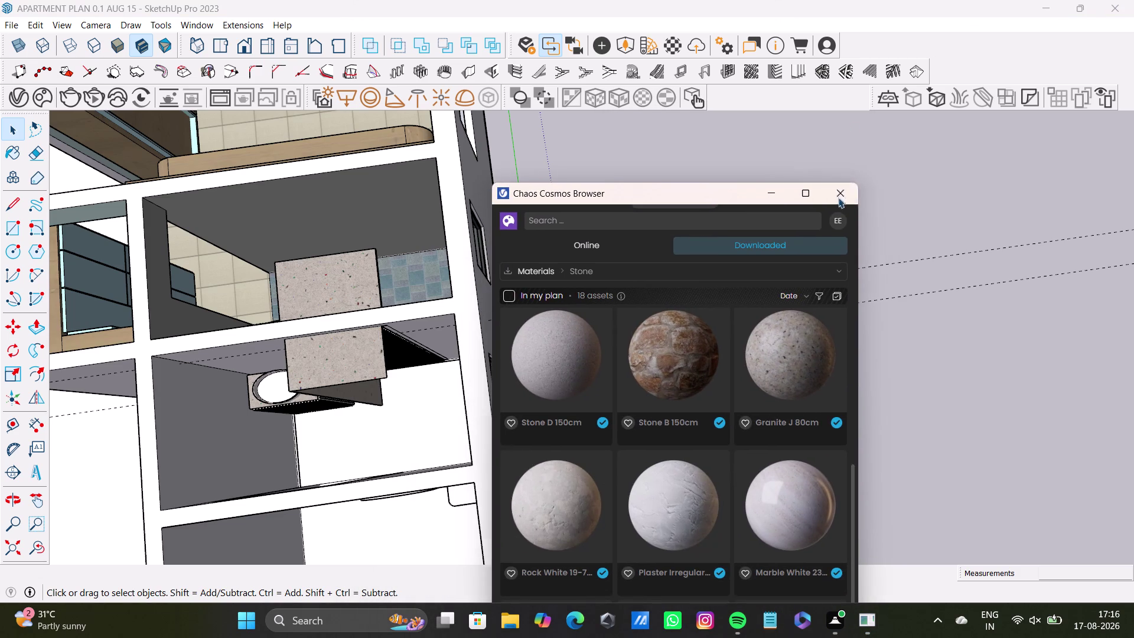